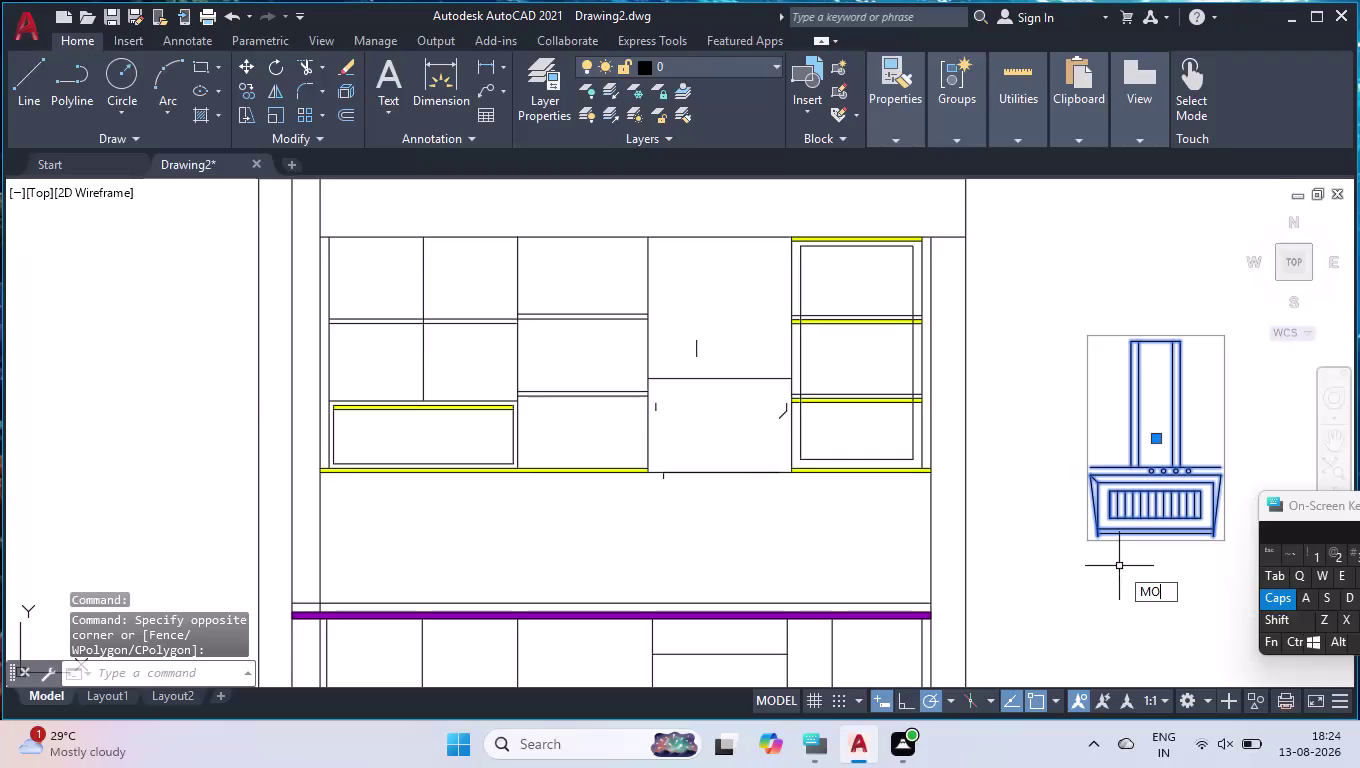
Move the chimney hood from its bottom corner onto the upper cabinet corner.
key(e)
key(Return)
scroll(up, 3)
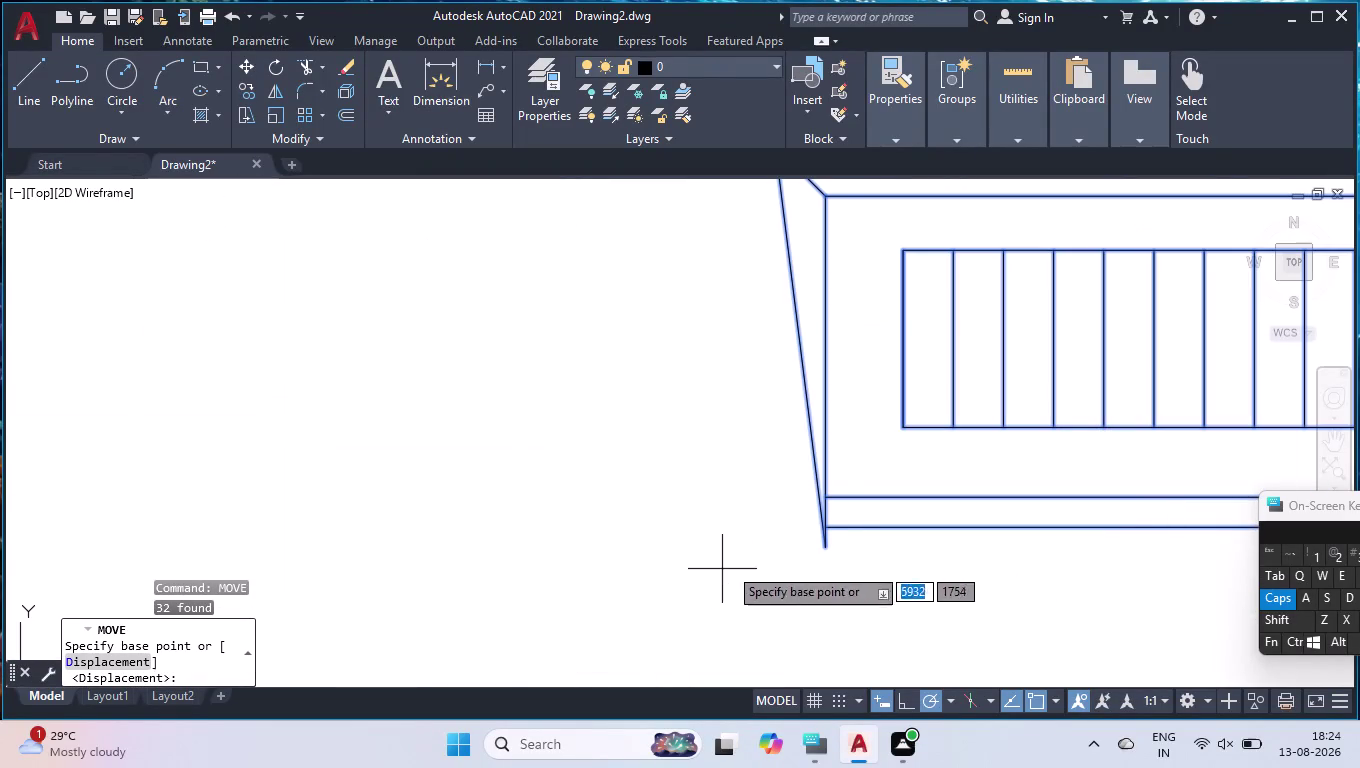
scroll(down, 3)
scroll(up, 3)
click(830, 518)
scroll(down, 3)
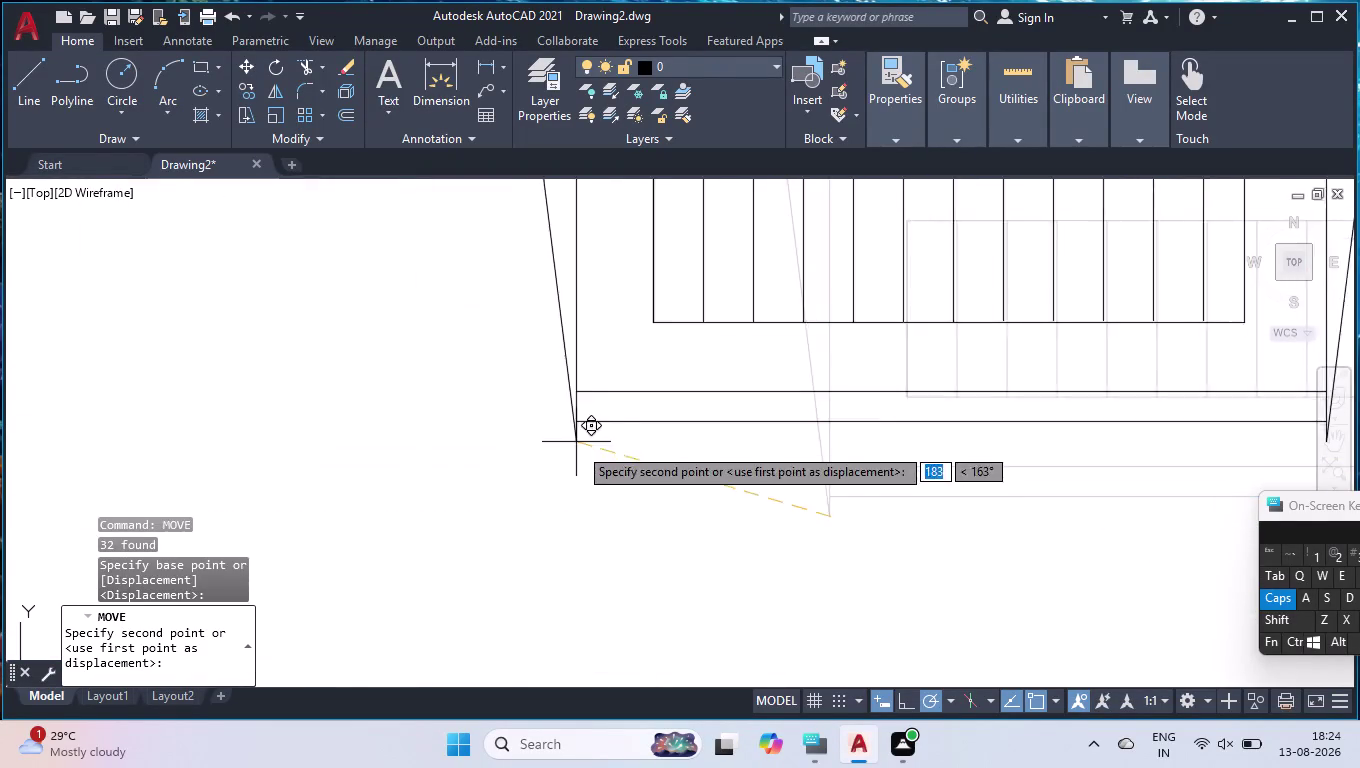
scroll(down, 3)
scroll(up, 3)
scroll(up, 3)
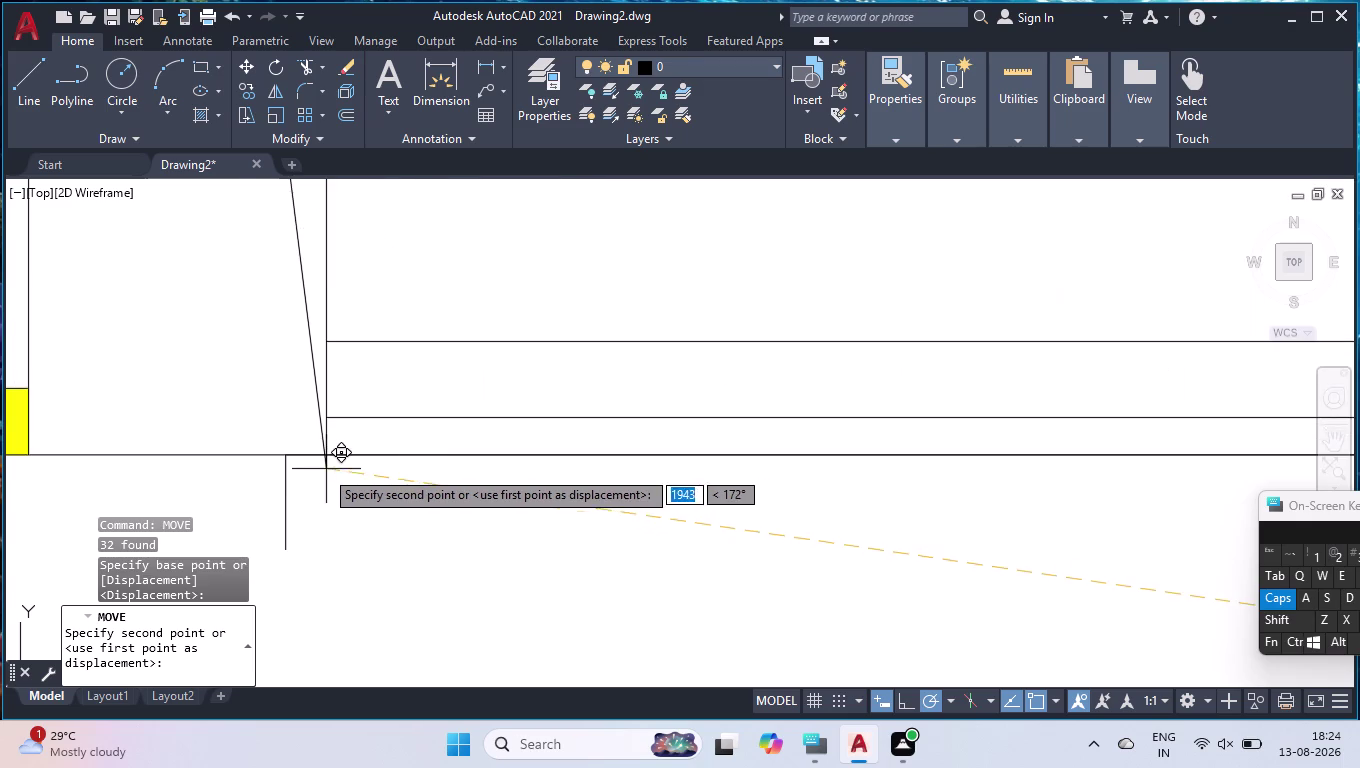
click(281, 452)
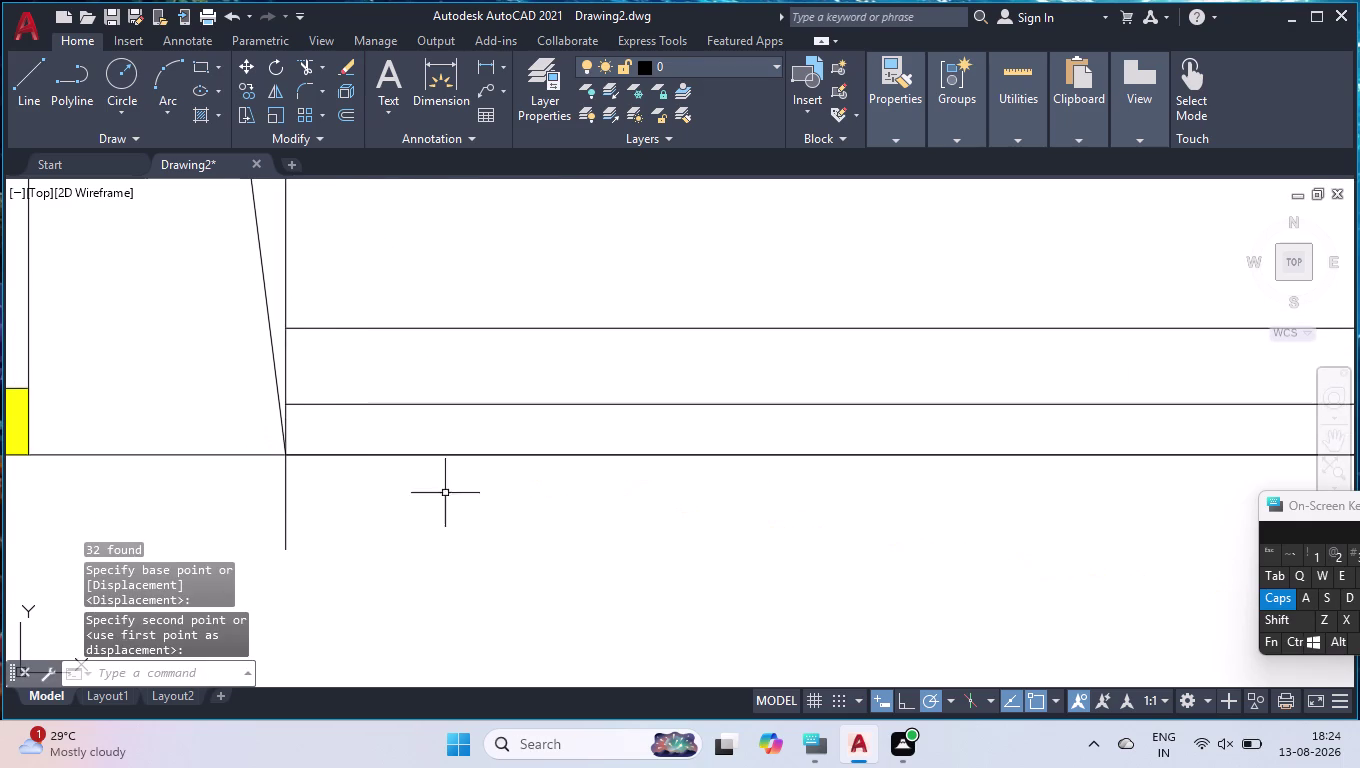
Trim the lines overlapping the hood using a fence with TR.
key(t)
key(r)
key(Return)
click(356, 532)
click(202, 490)
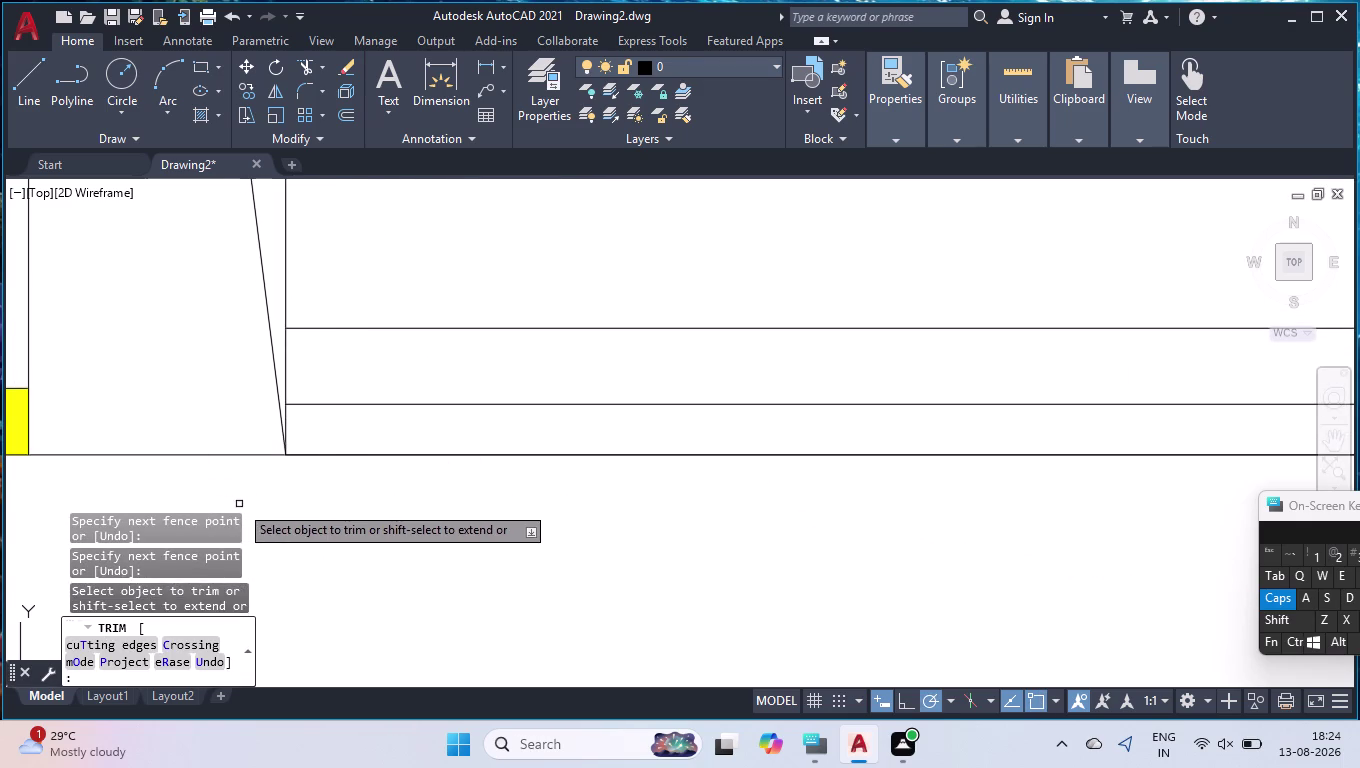
key(Return)
scroll(down, 3)
scroll(down, 3)
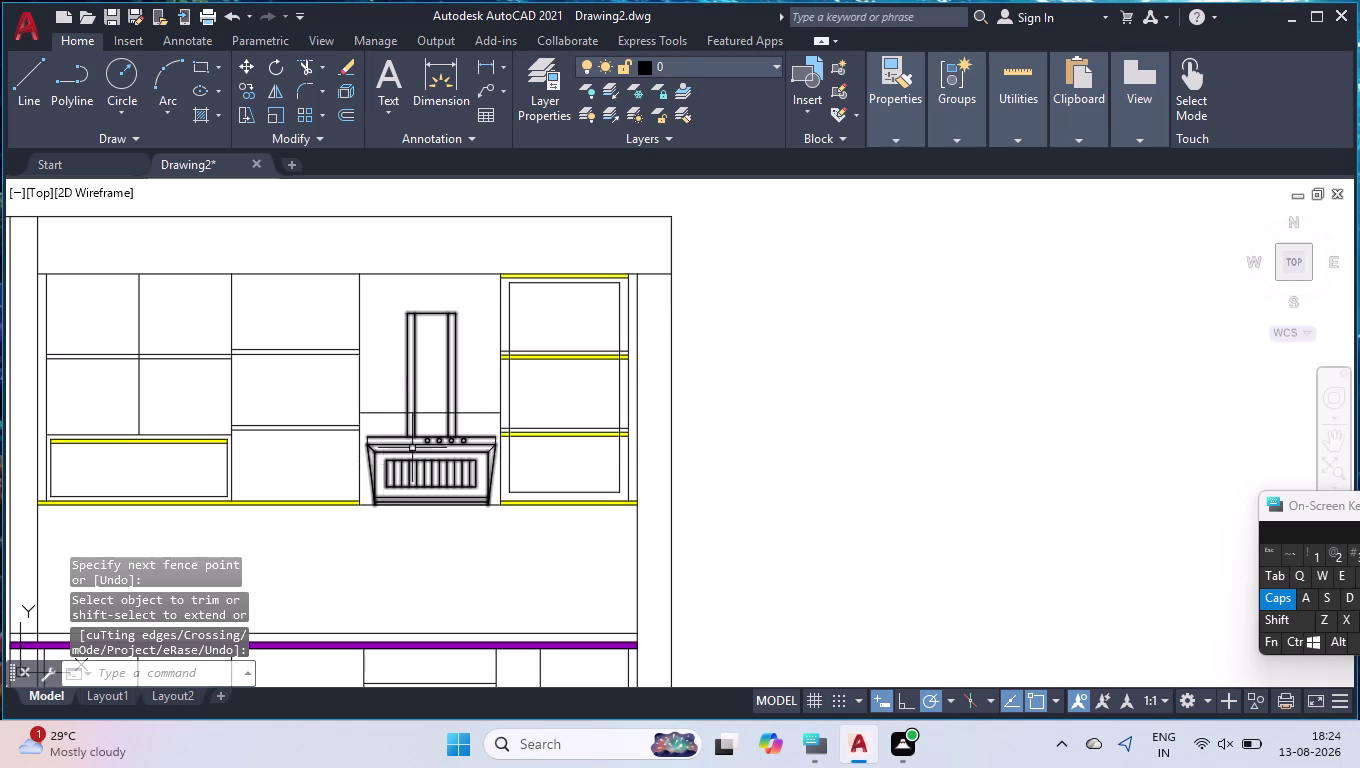
scroll(down, 3)
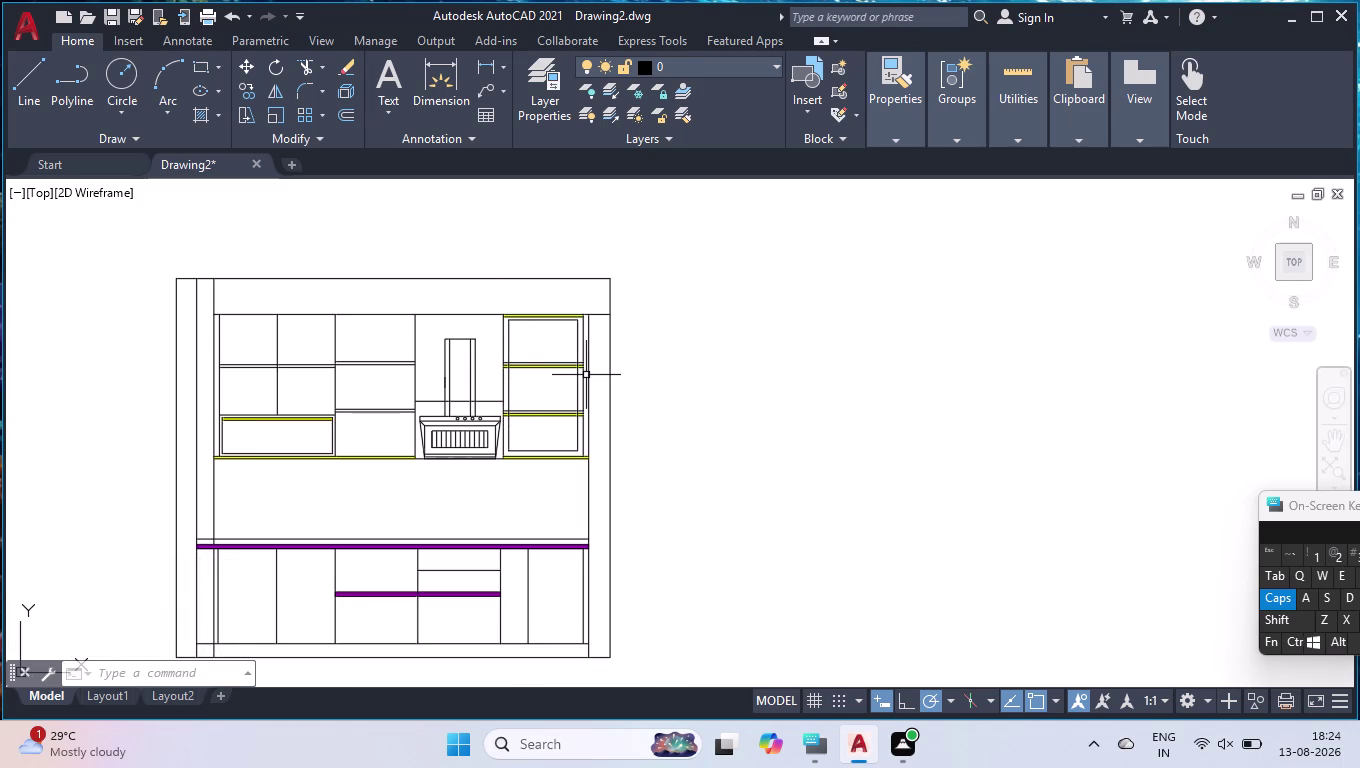
scroll(down, 3)
scroll(up, 3)
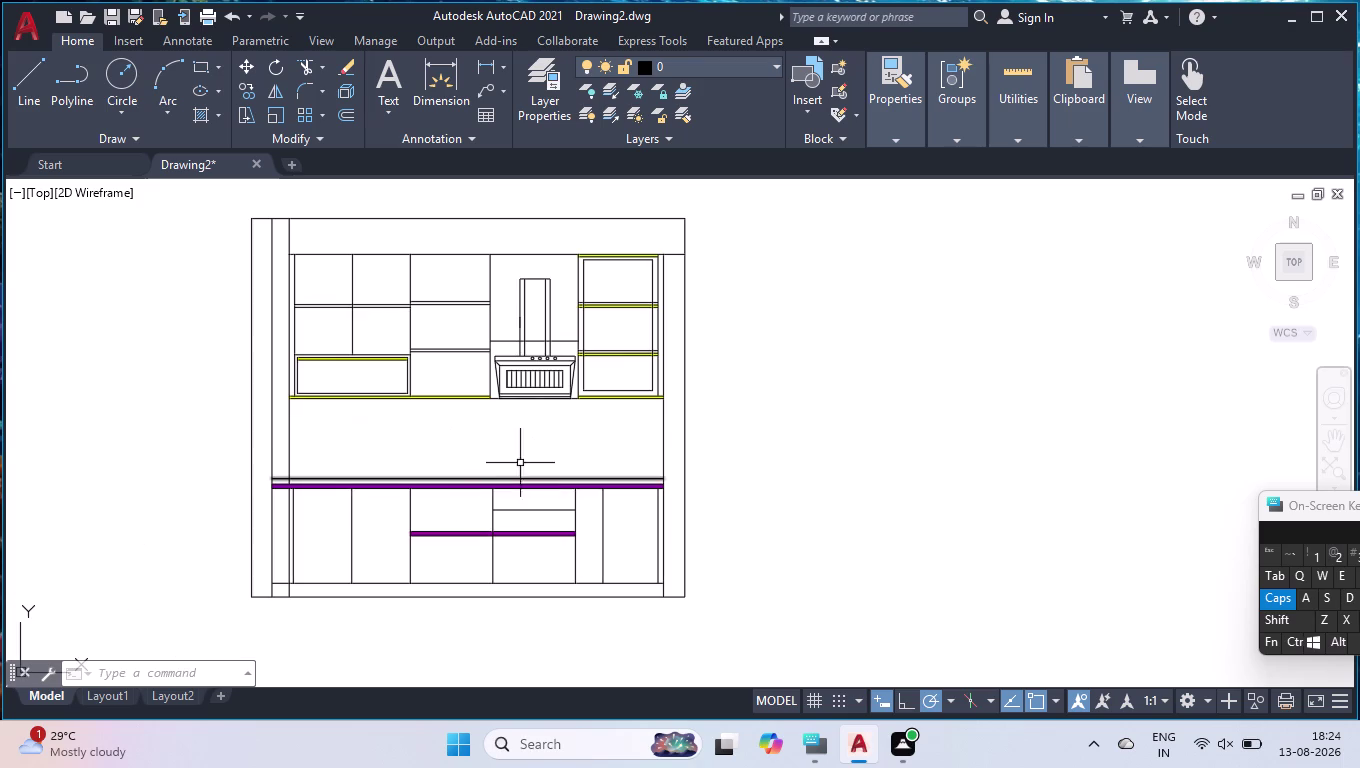
scroll(up, 3)
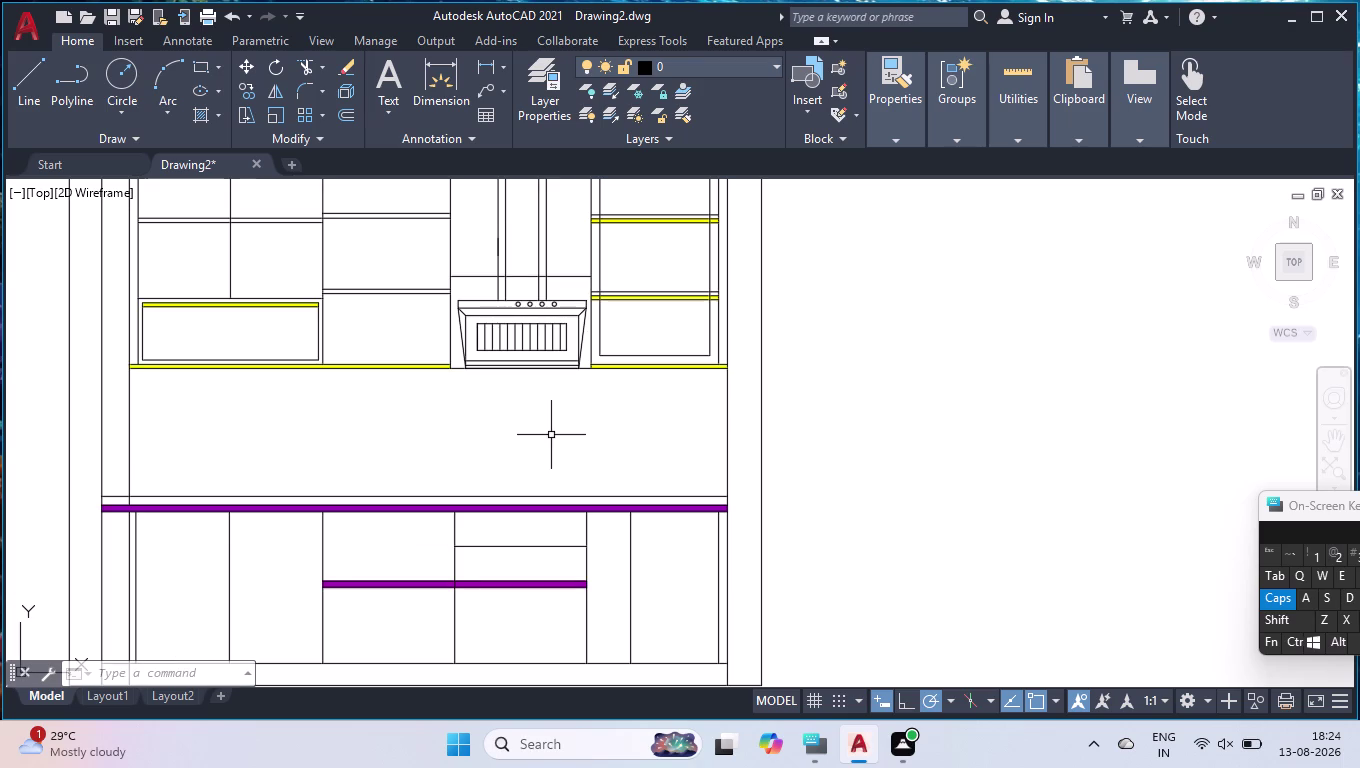
click(201, 114)
Hatch both countertop areas with a black concrete pattern.
click(459, 119)
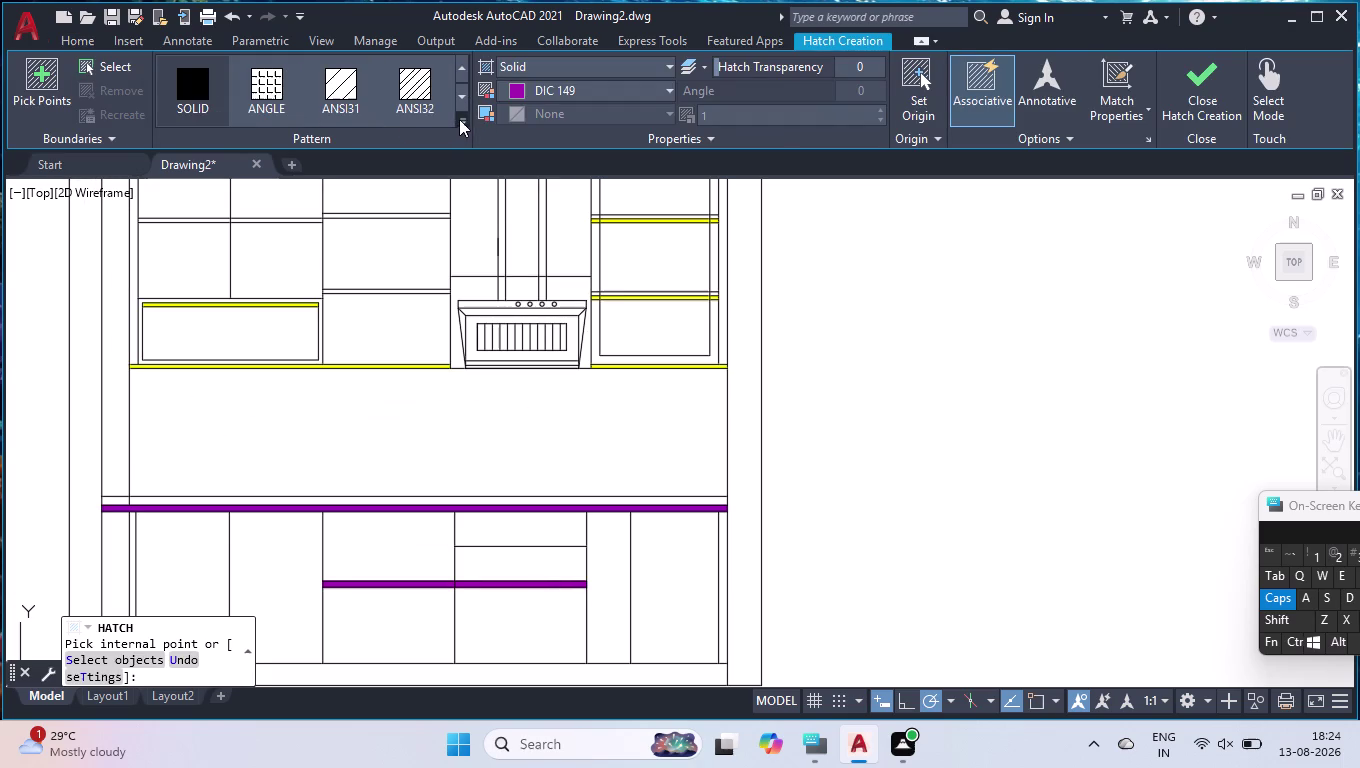
click(251, 292)
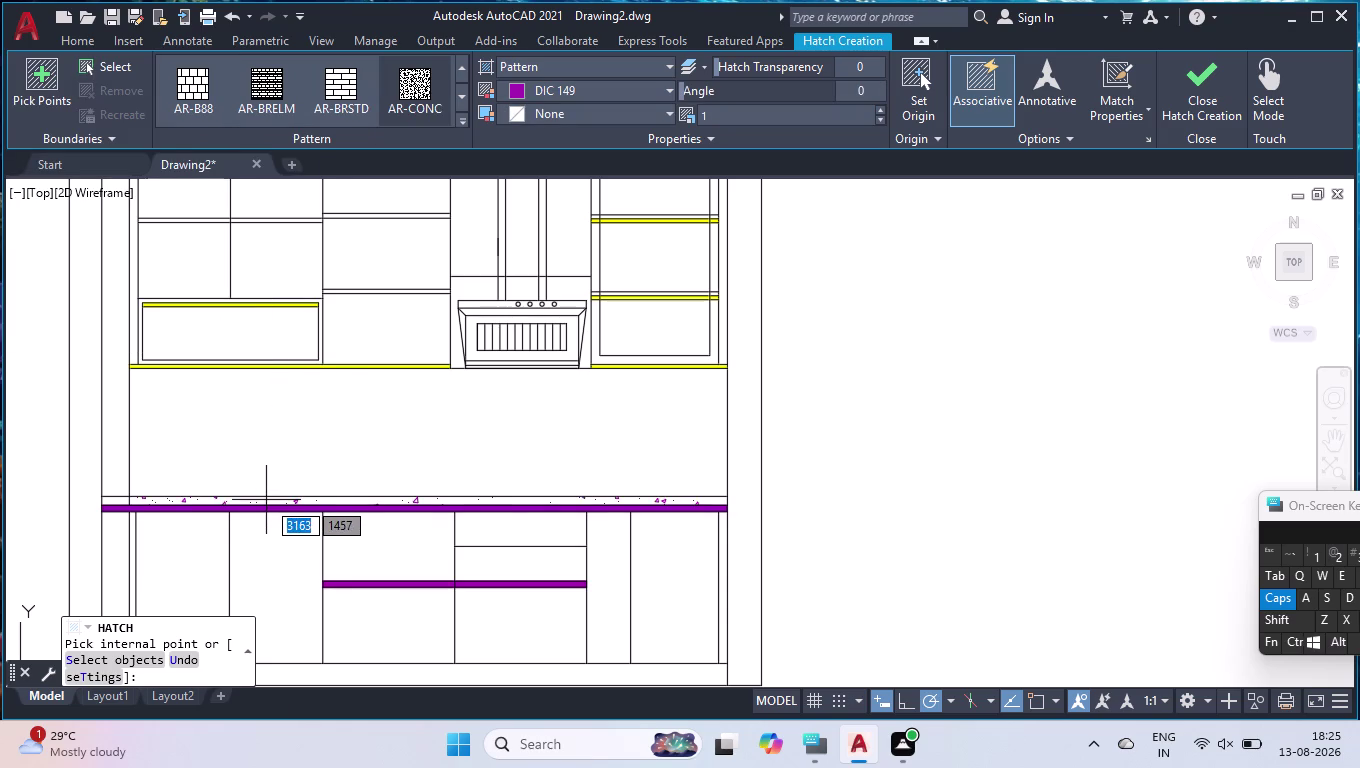
click(266, 500)
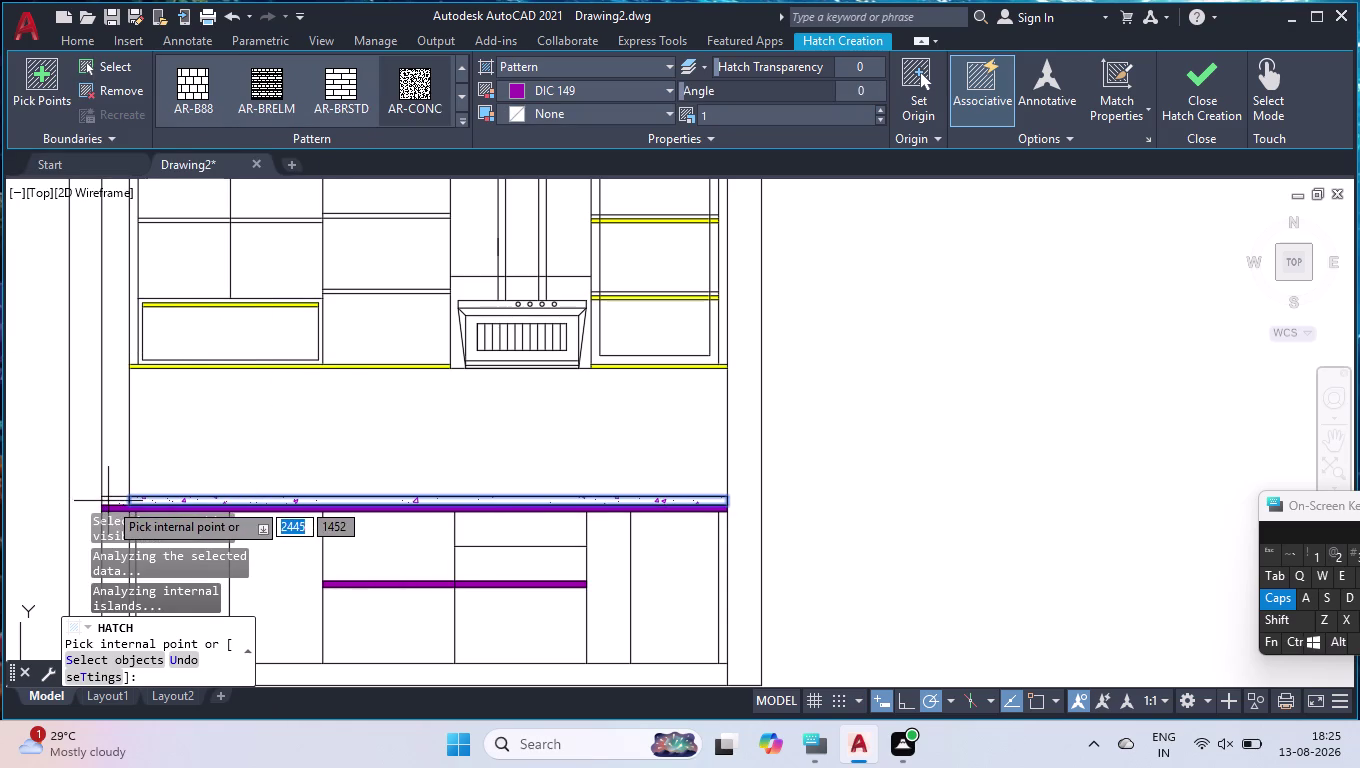
click(112, 501)
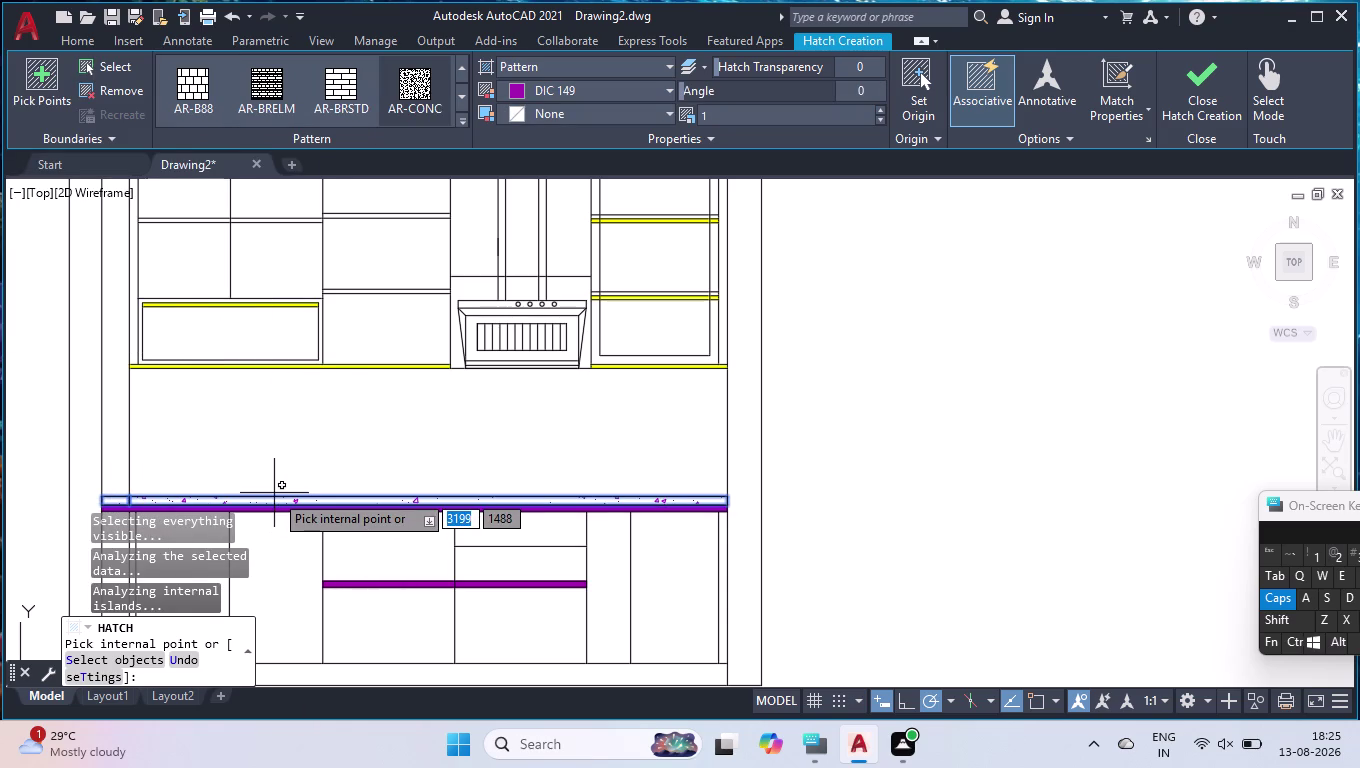
click(581, 86)
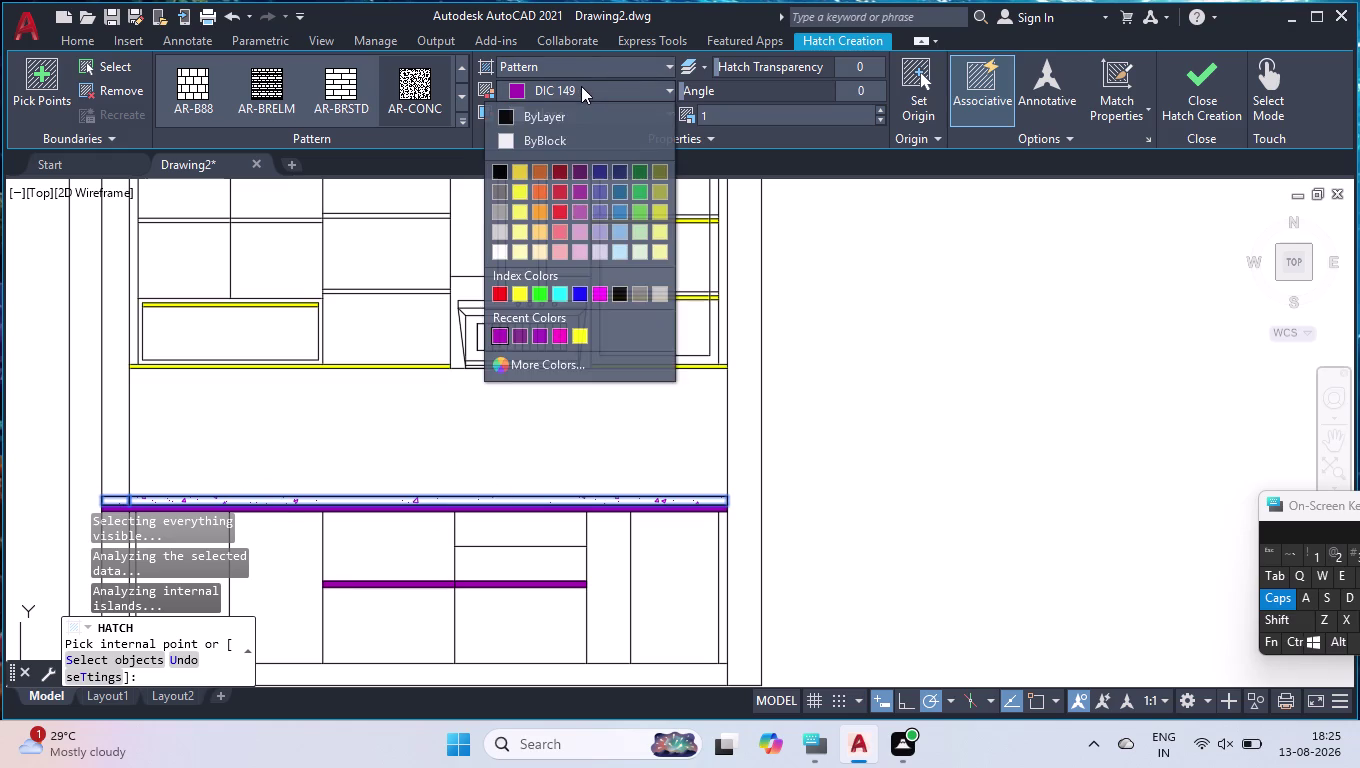
click(503, 167)
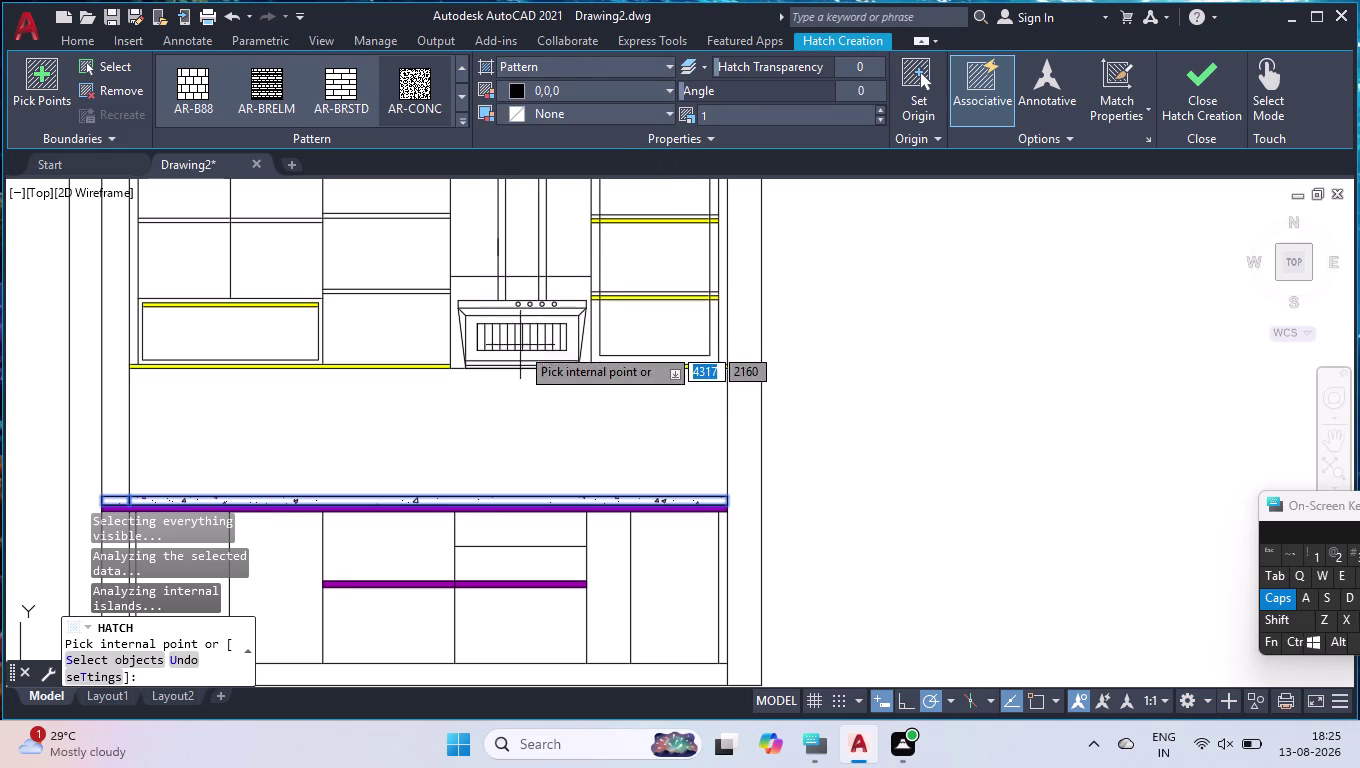
key(Return)
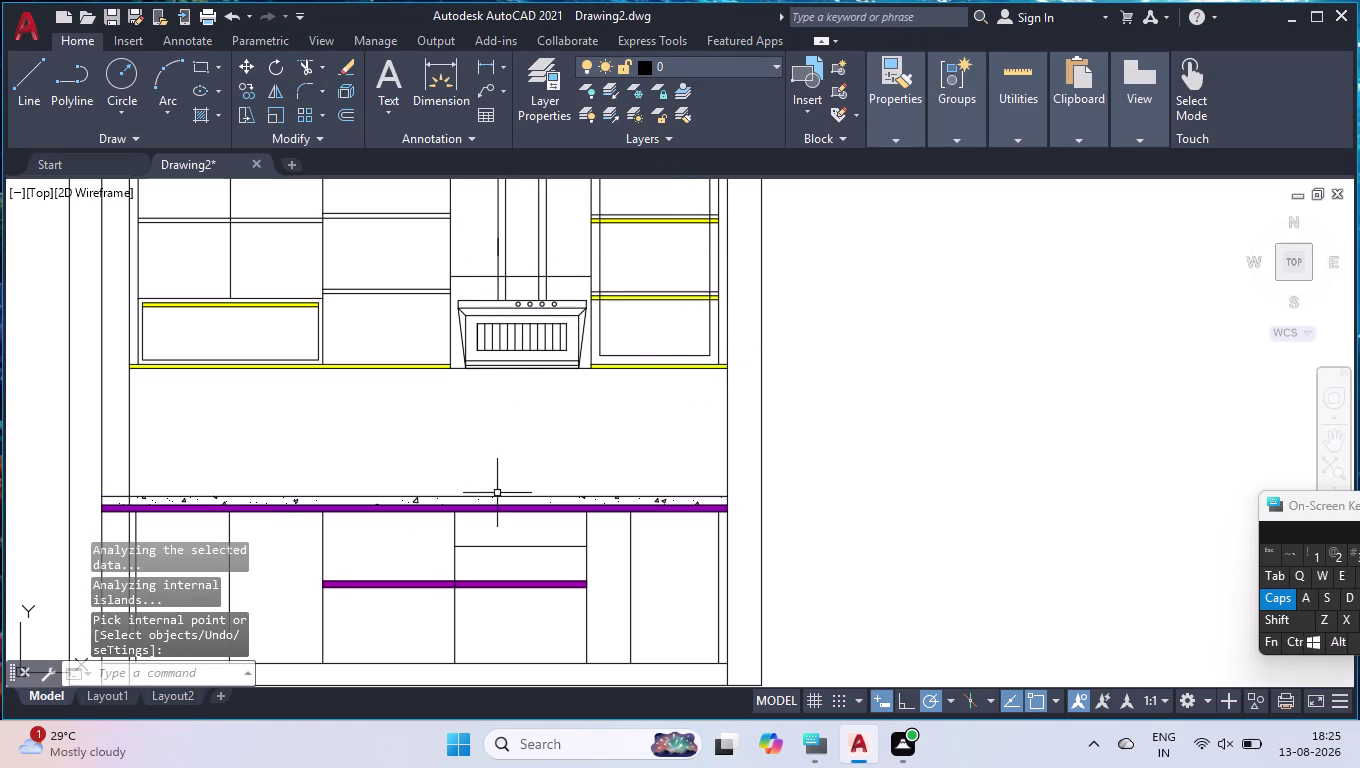
Select the countertop hatch and set its scale to 0.8 in Properties.
click(474, 500)
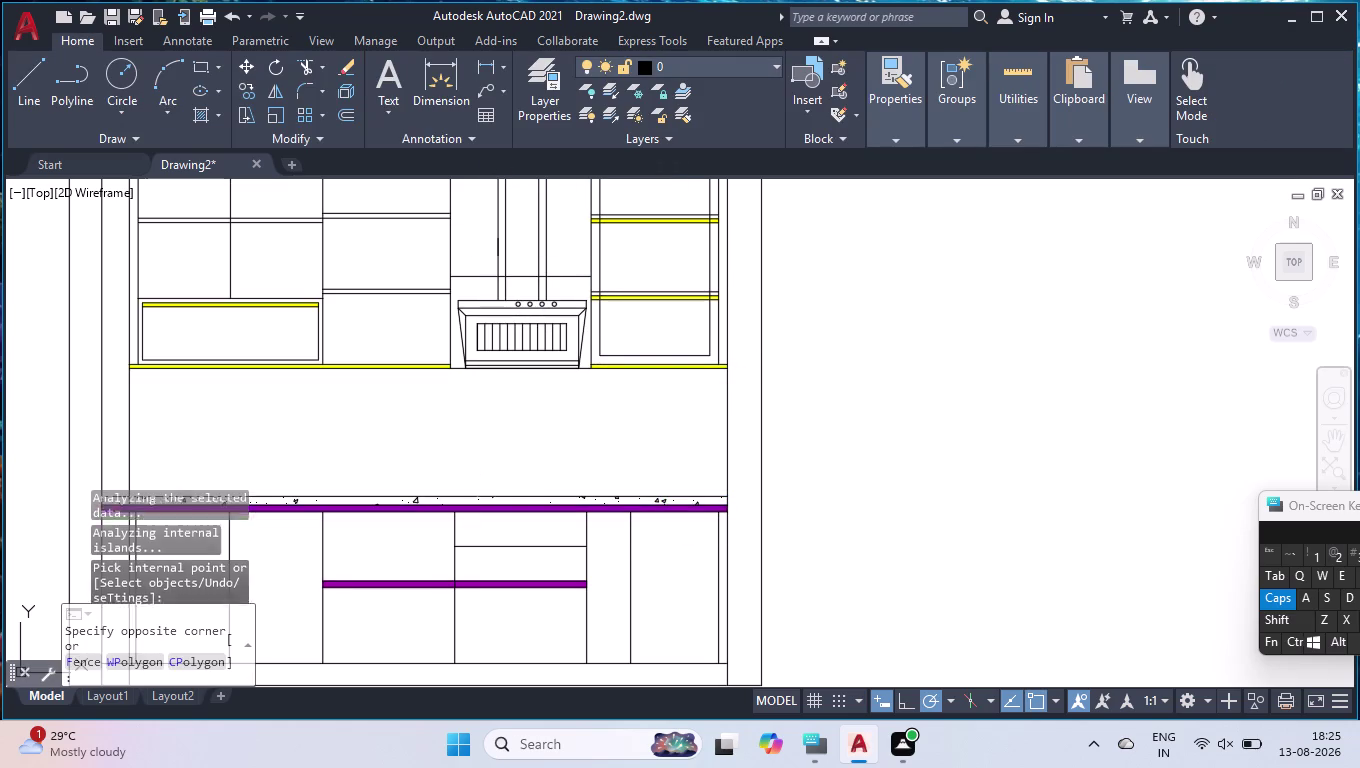
click(394, 501)
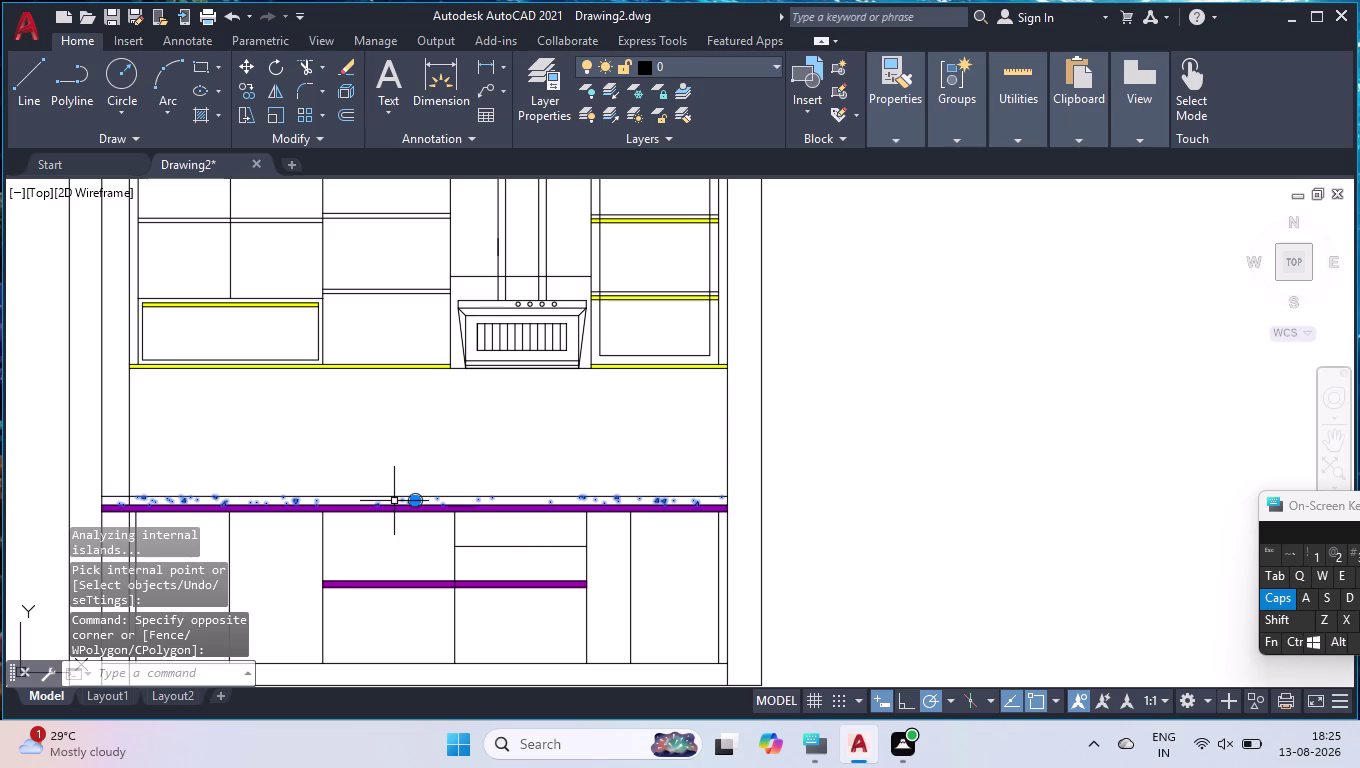
key(ctrl+1)
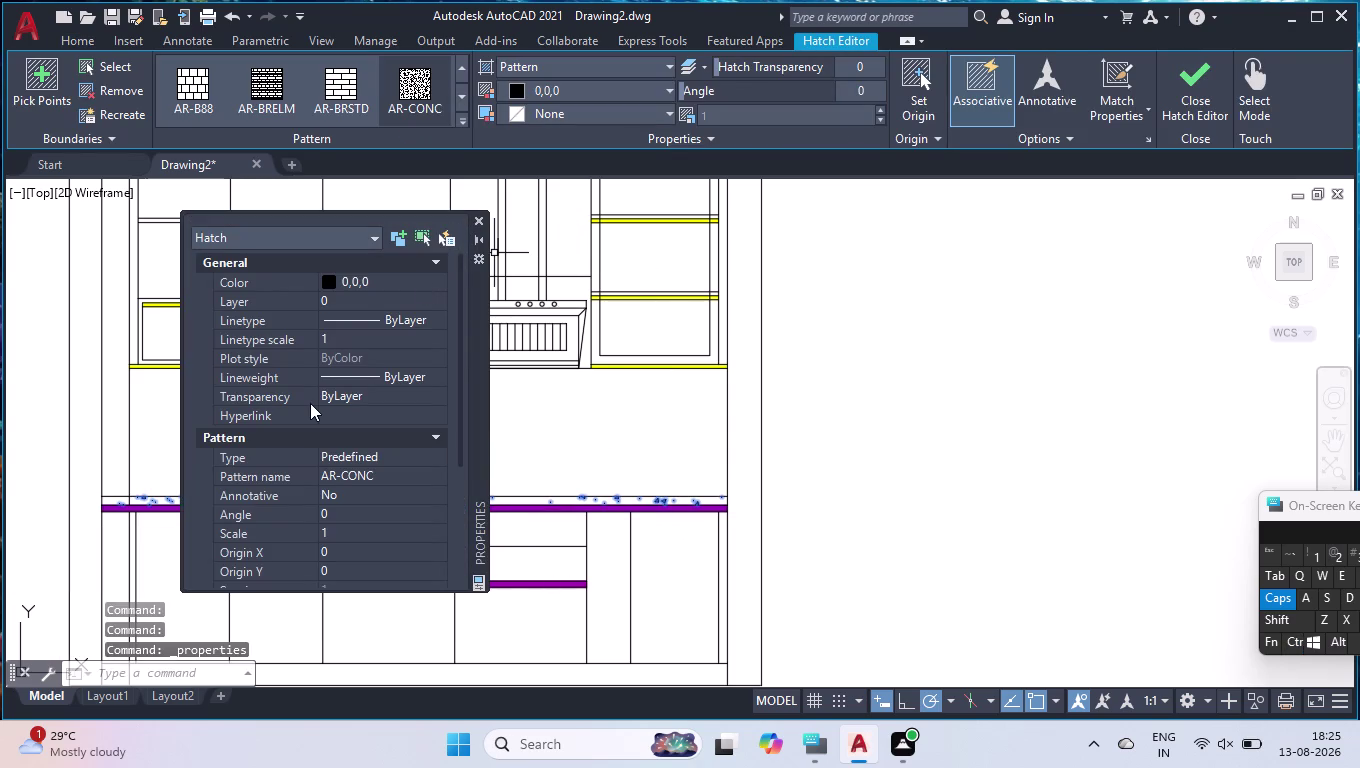
scroll(down, 3)
click(349, 335)
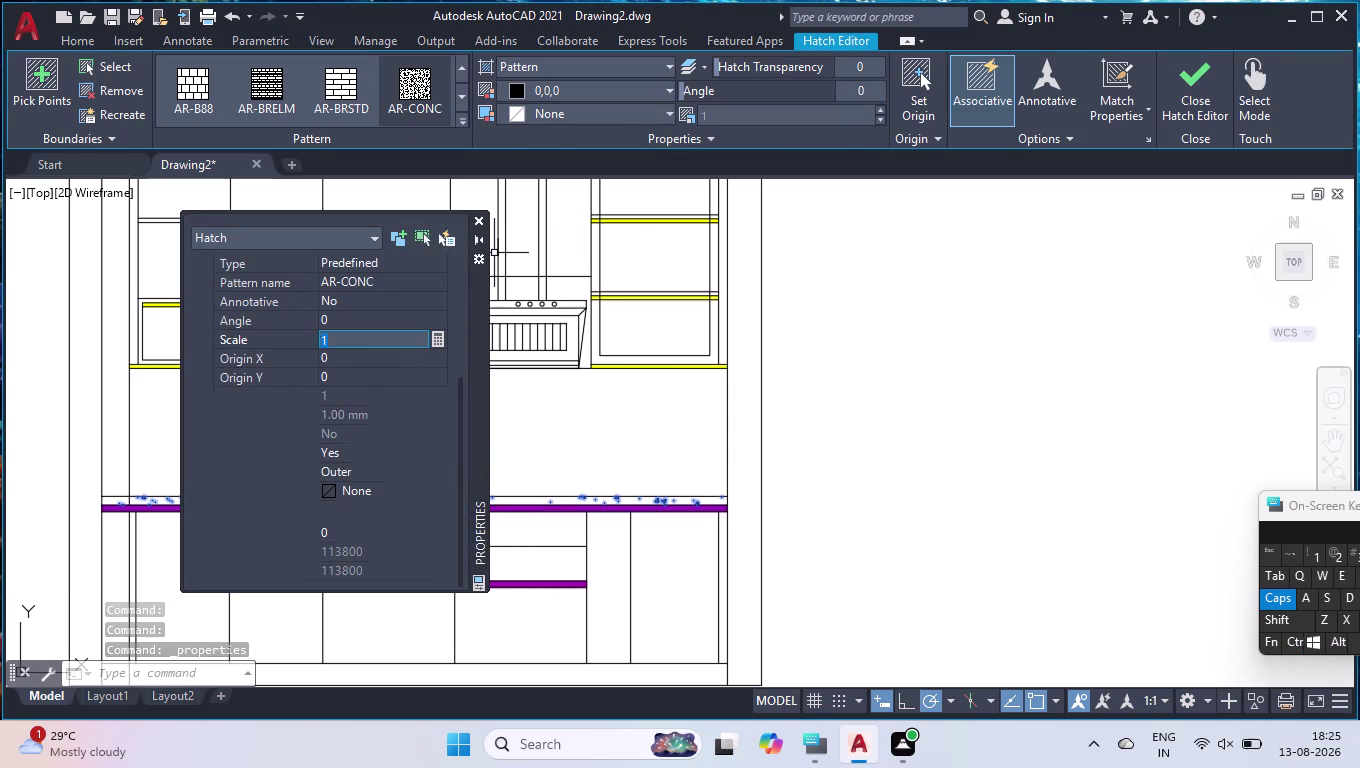
key(2)
key(BackSpace)
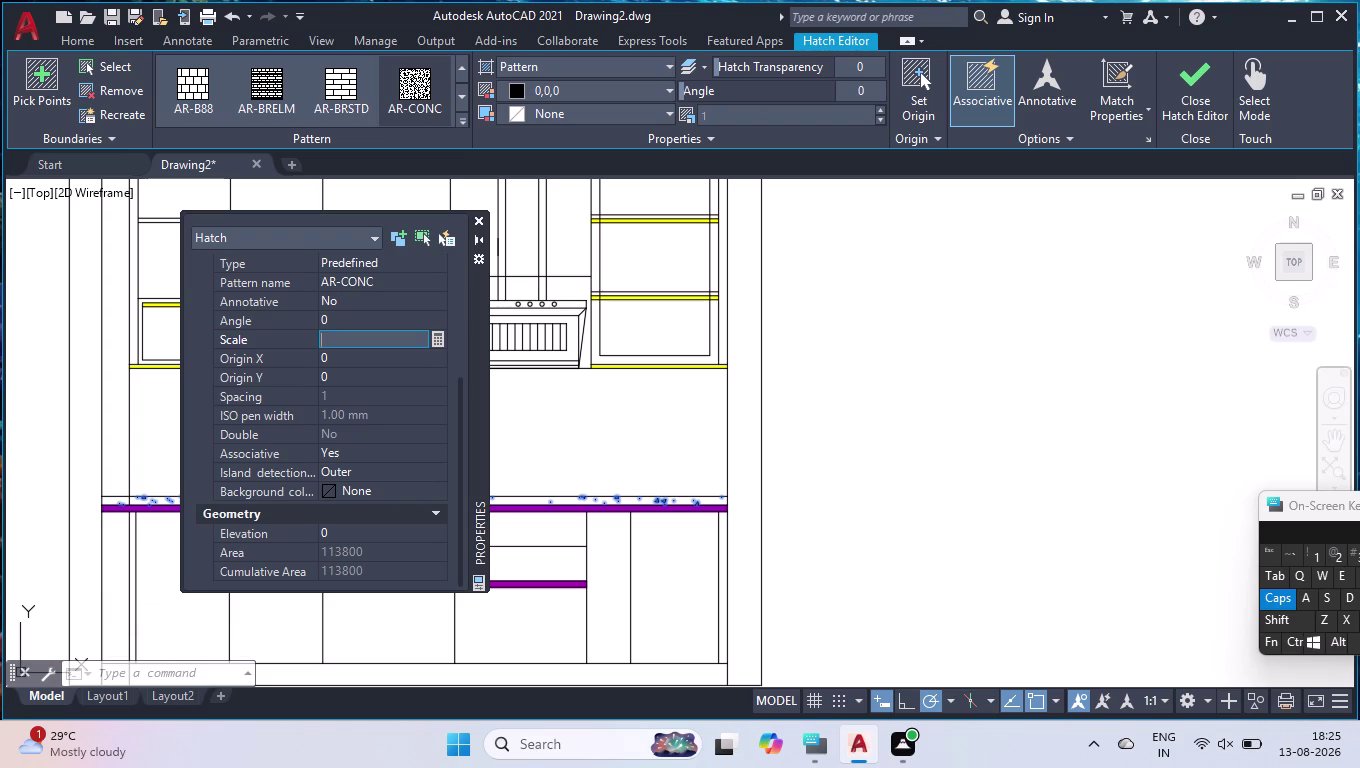
key(0)
key(period)
key(8)
key(Return)
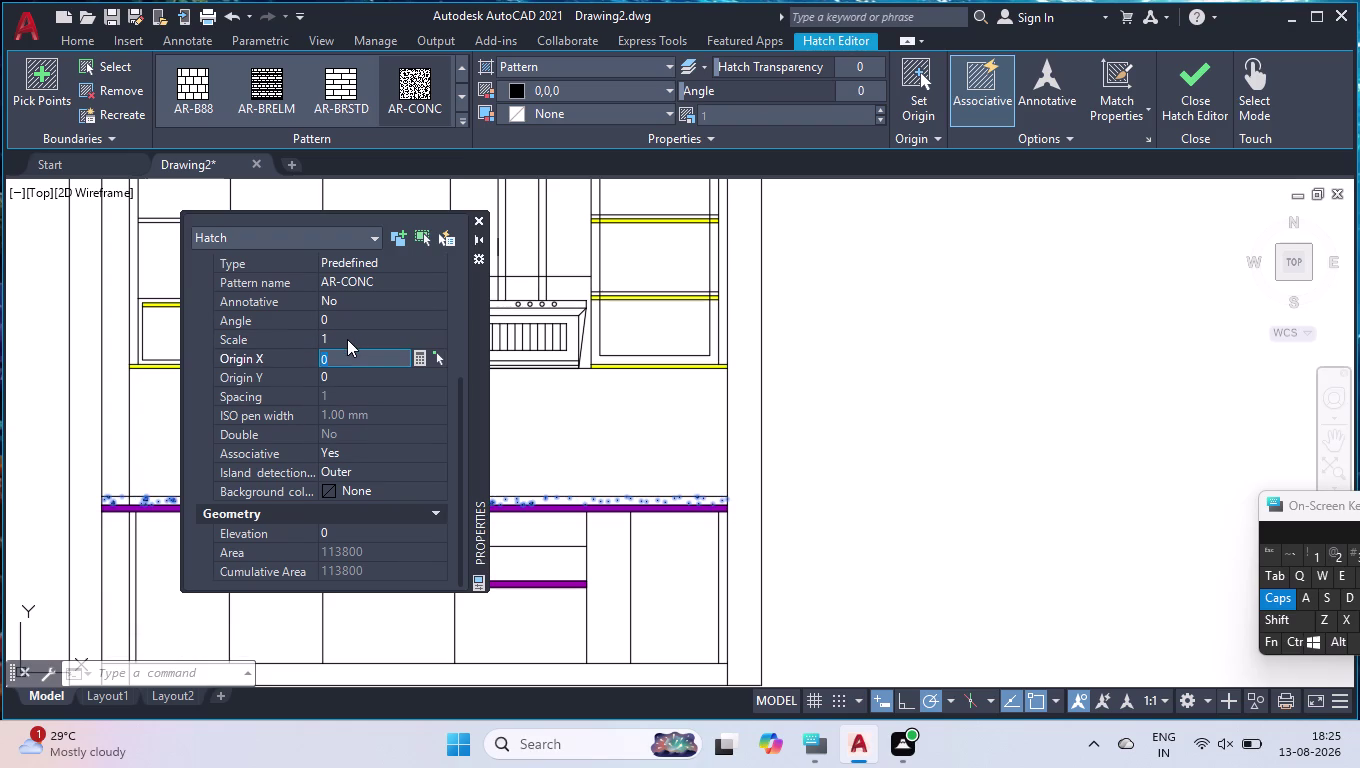
Close the hatch properties, exit the Hatch Editor, and reselect the countertop hatch.
key(Return)
click(478, 214)
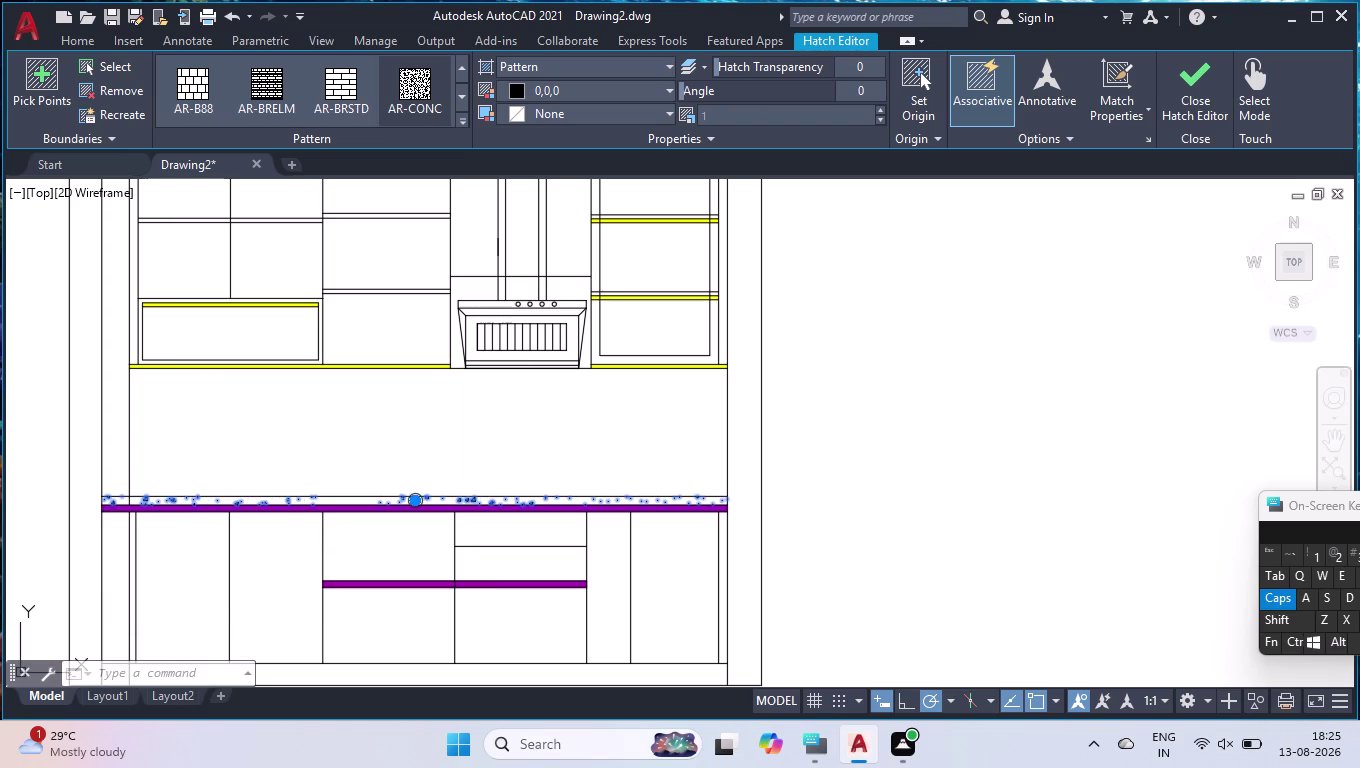
key(Return)
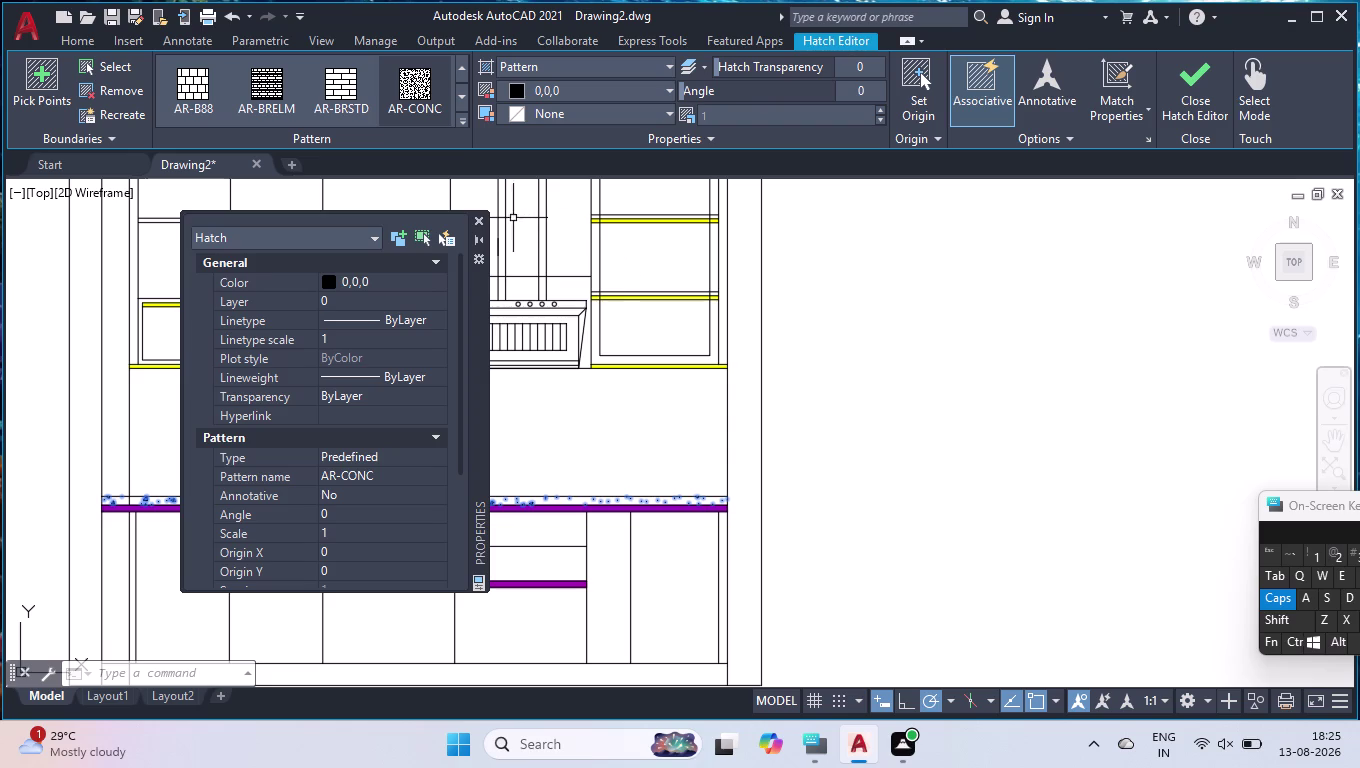
click(481, 224)
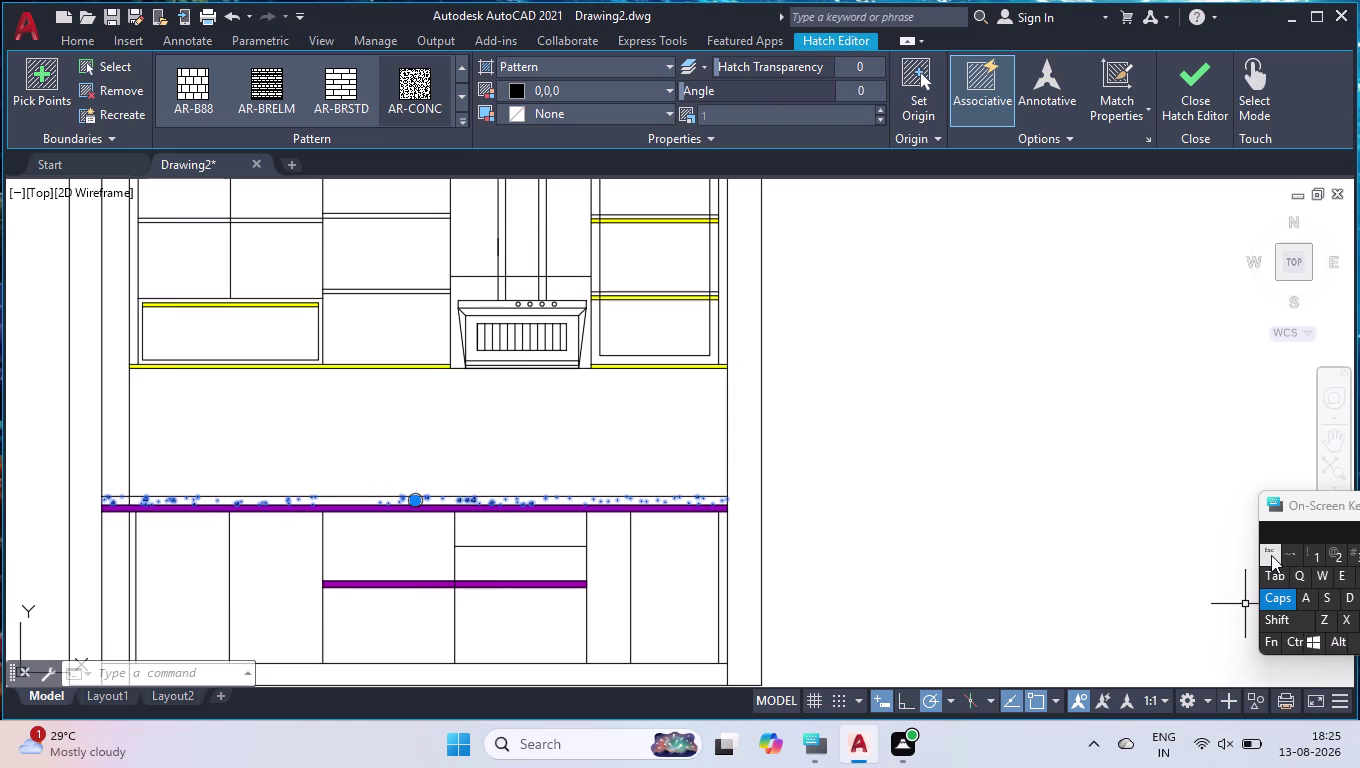
key(Escape)
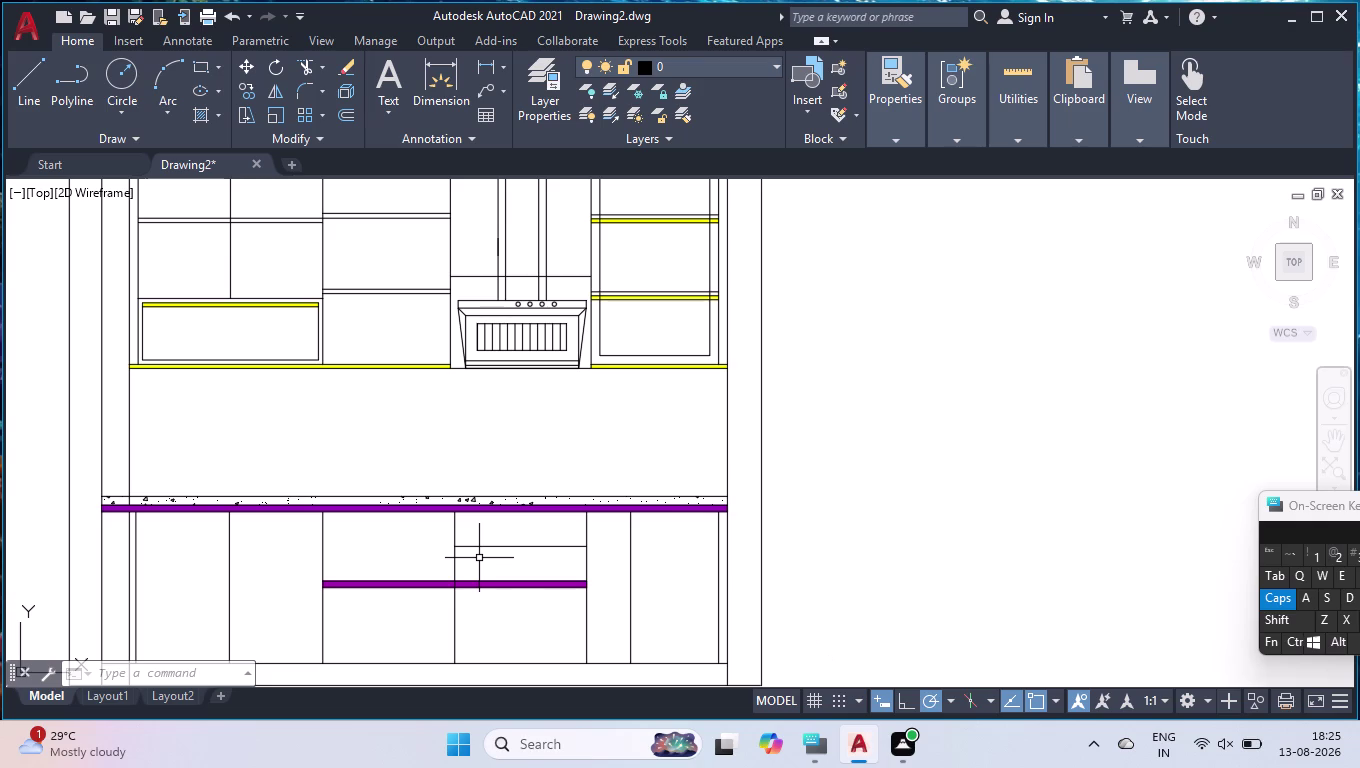
click(238, 501)
Change the hatch colour to index colour 232 via More Colors, then exit the editor.
click(647, 96)
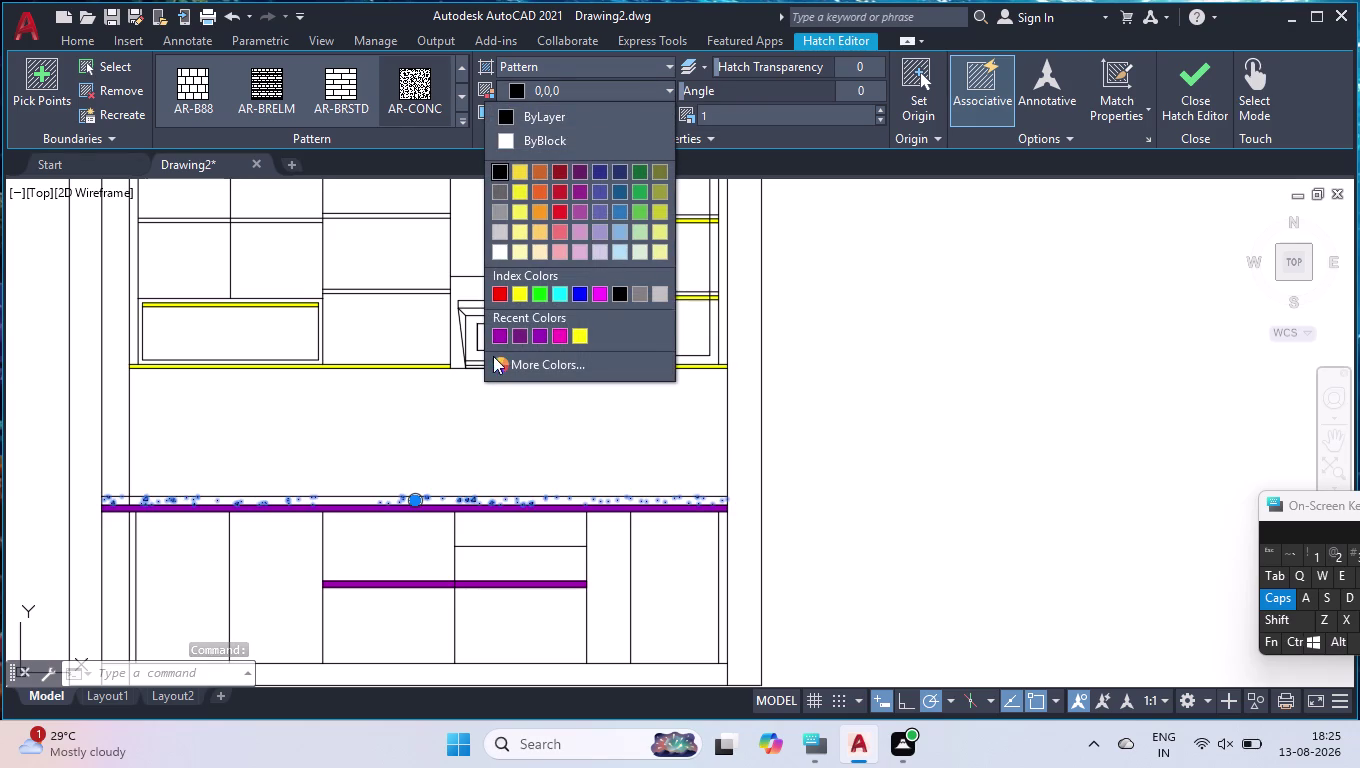
click(497, 366)
click(532, 218)
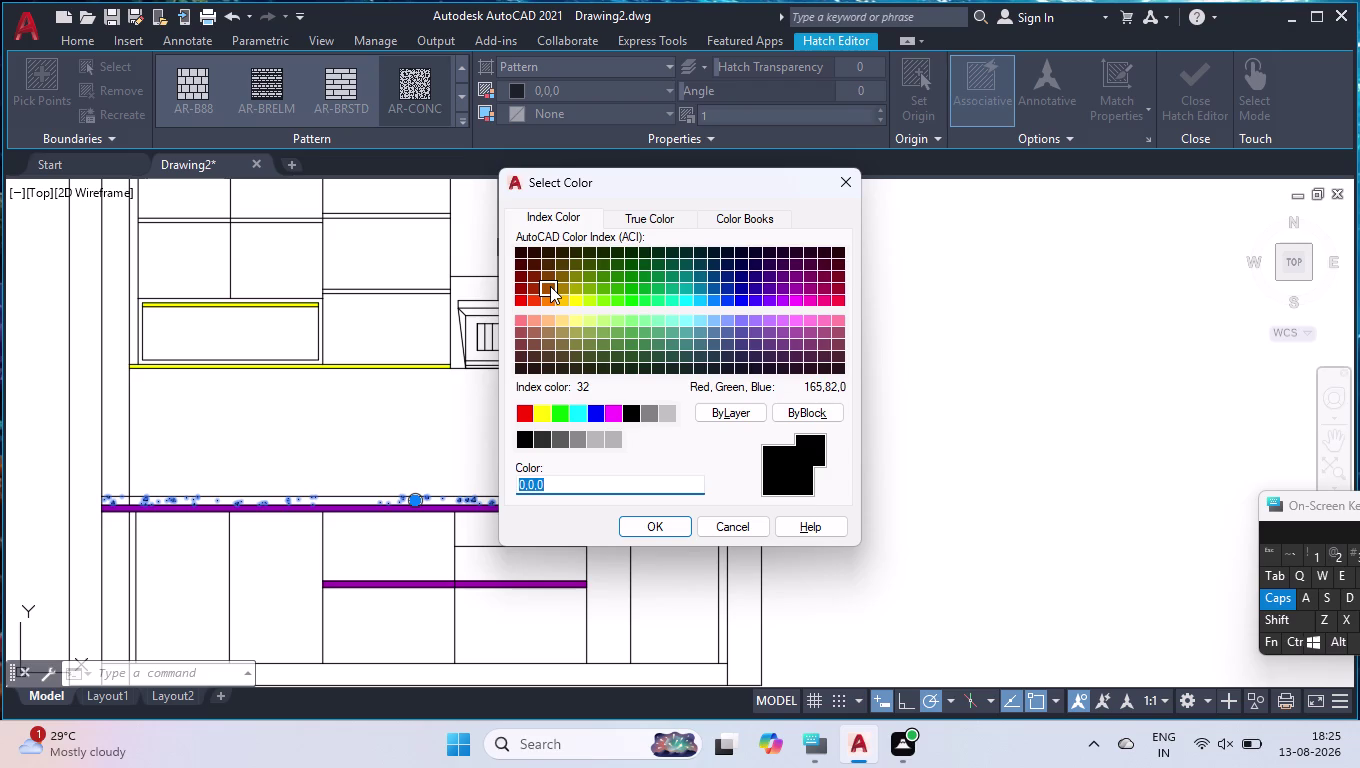
click(826, 289)
click(683, 529)
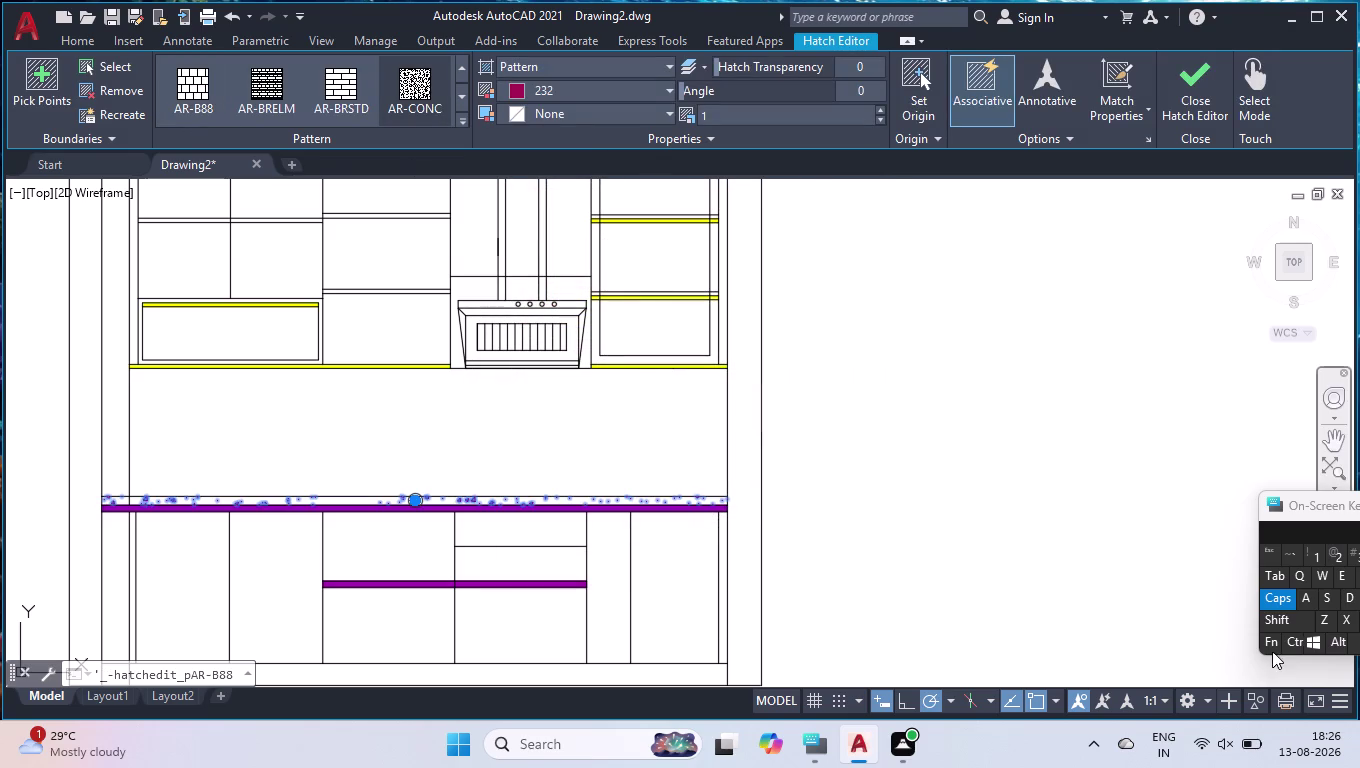
key(Escape)
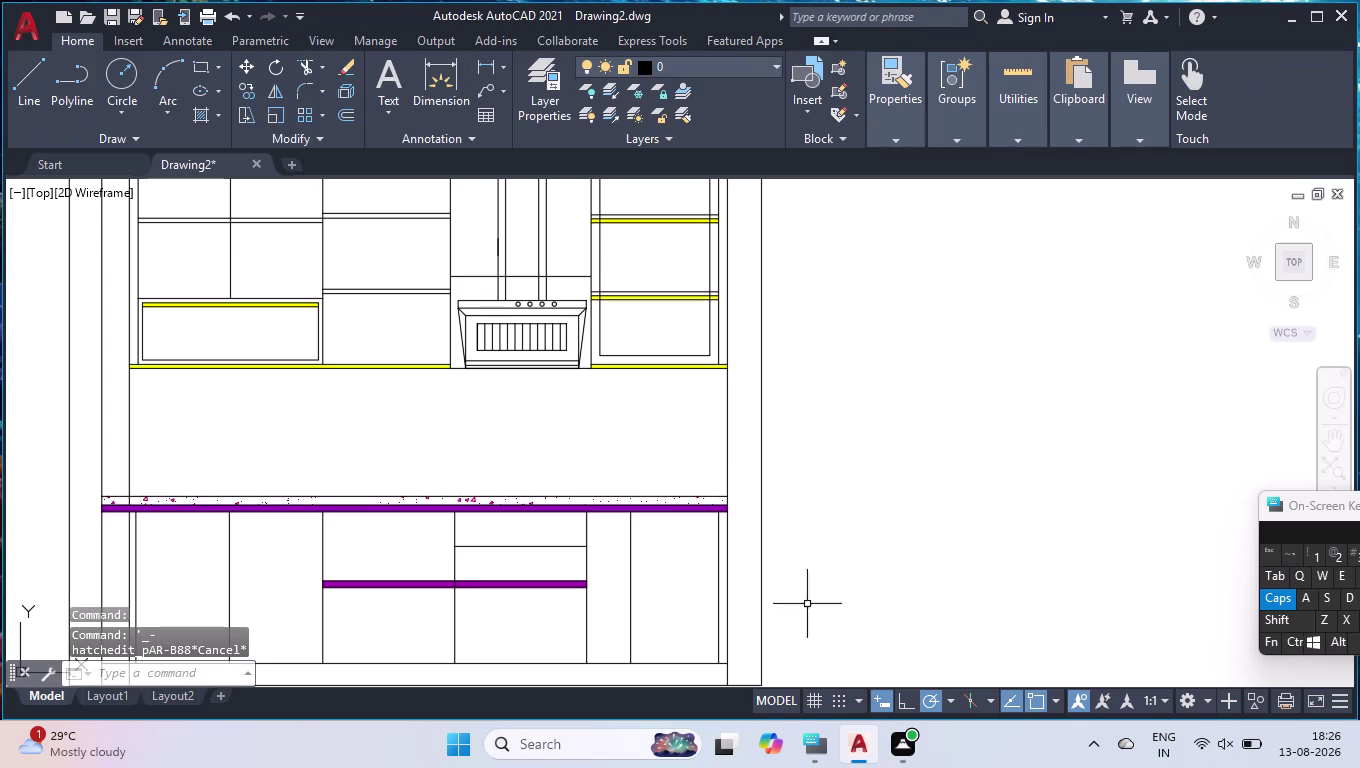
Reselect the countertop hatch and show its properties with Ctrl+1.
click(402, 499)
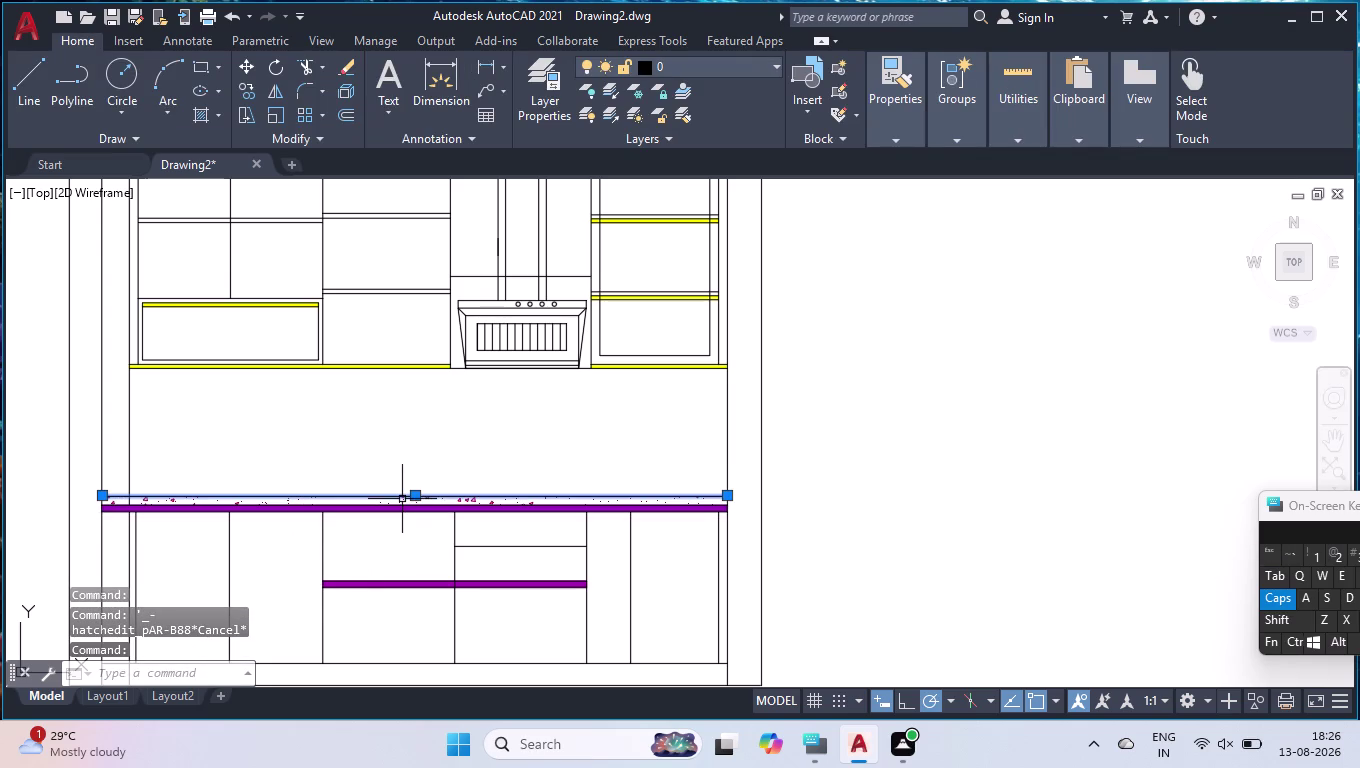
key(Return)
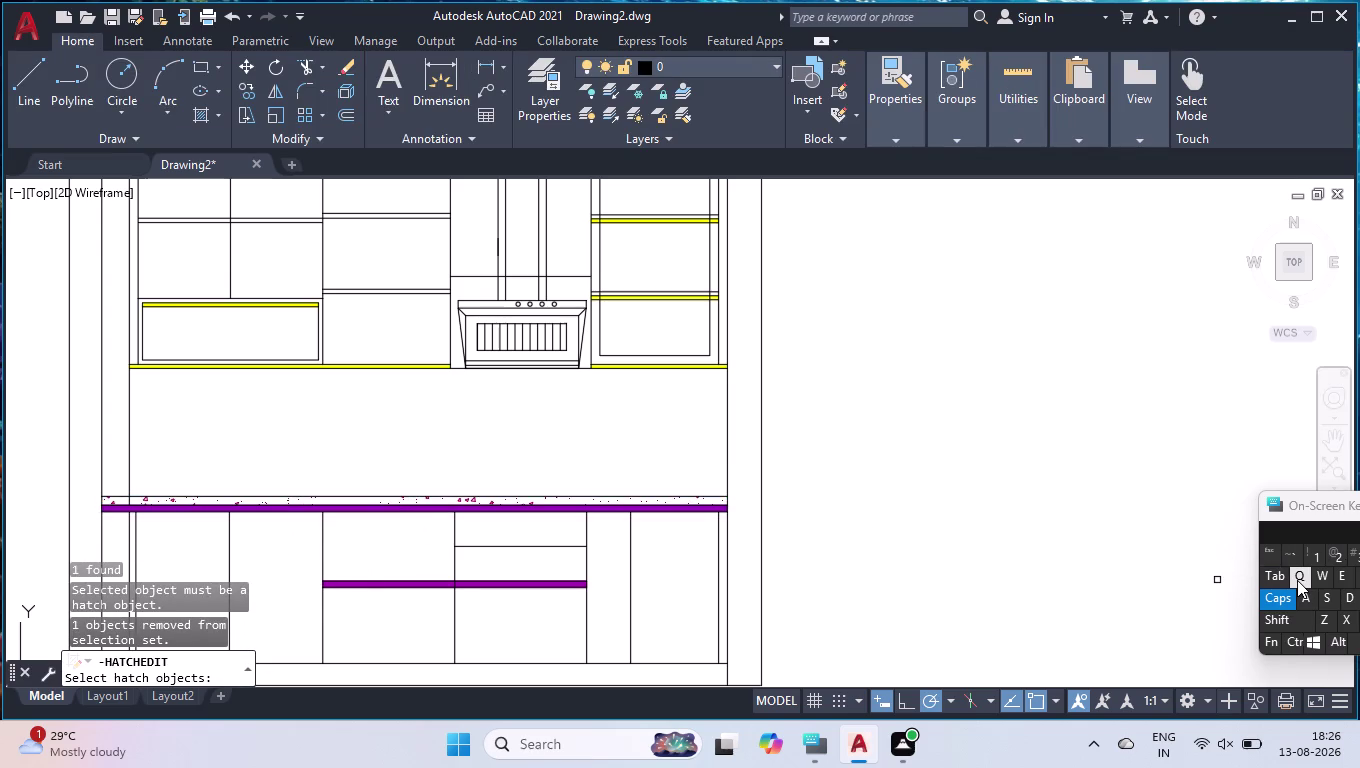
scroll(up, 3)
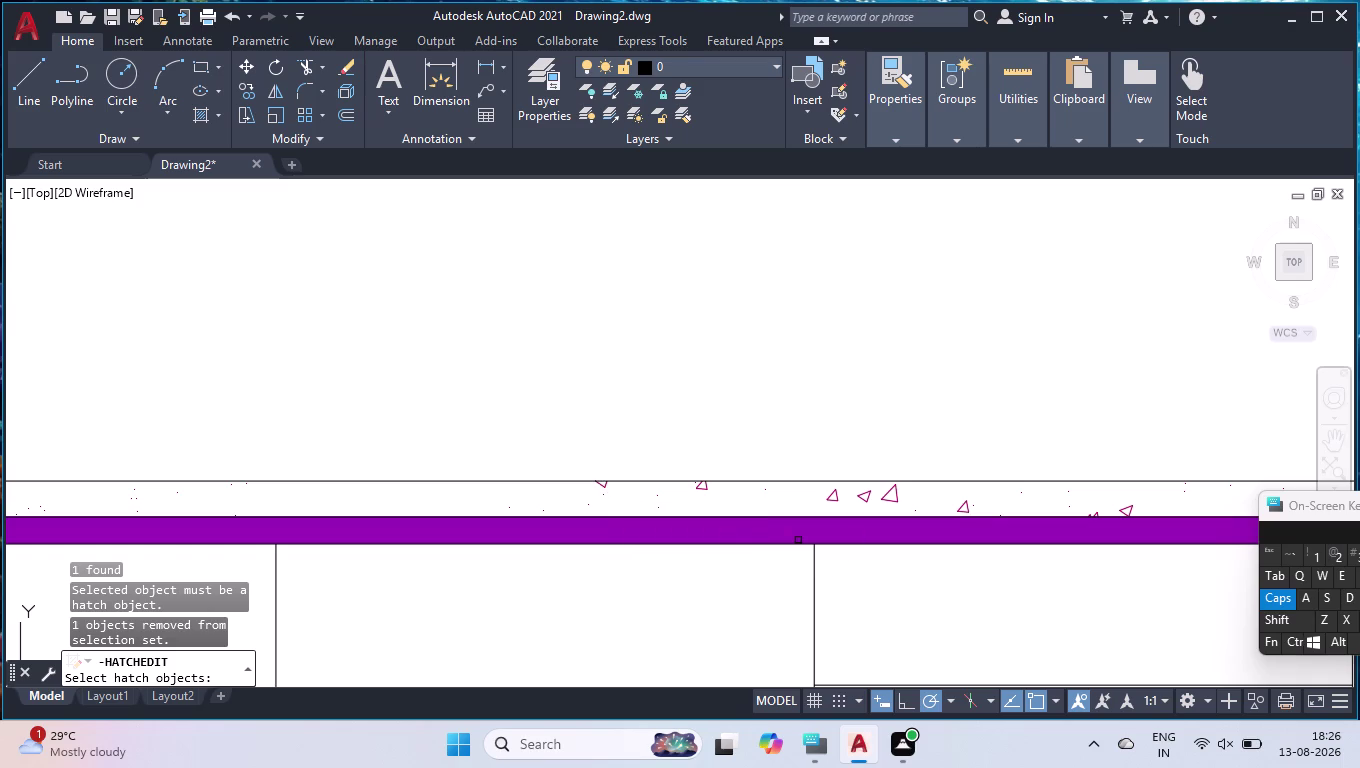
key(Escape)
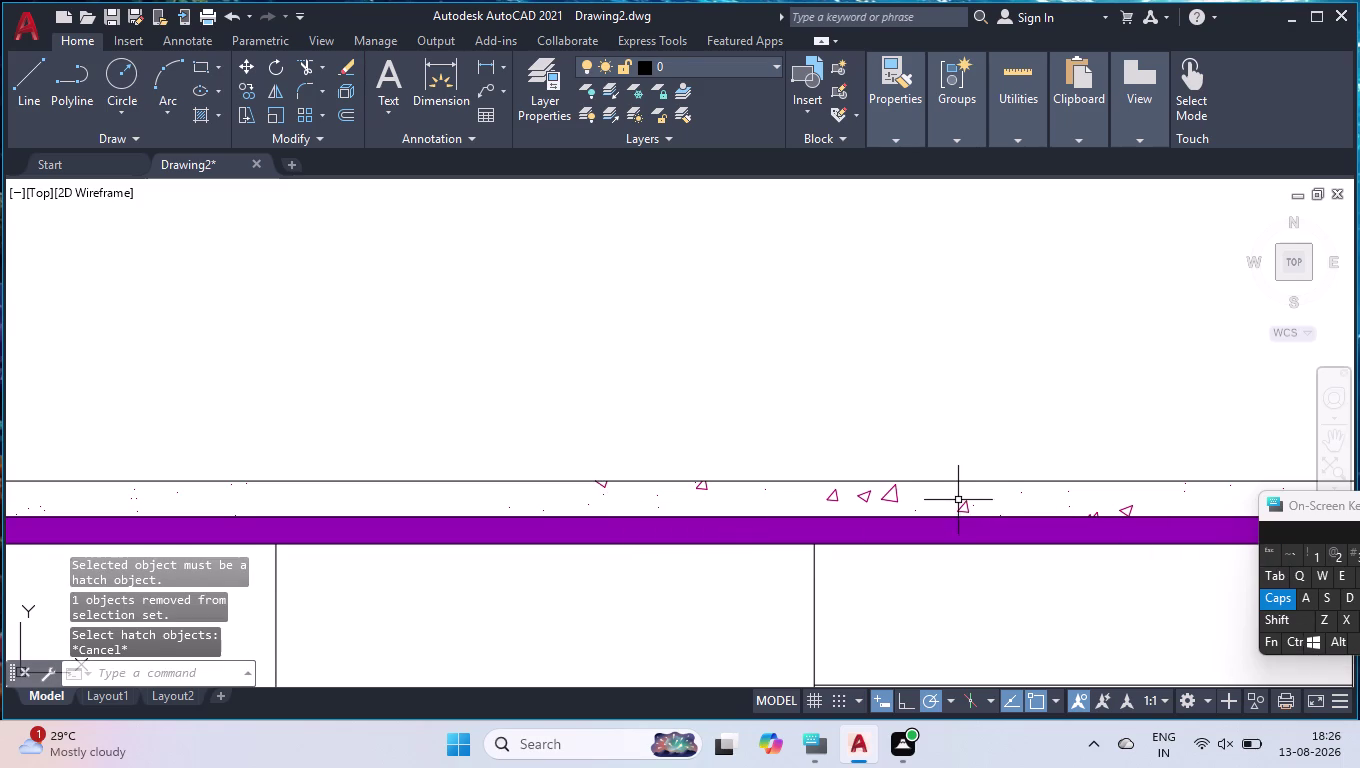
click(967, 511)
scroll(down, 3)
scroll(down, 3)
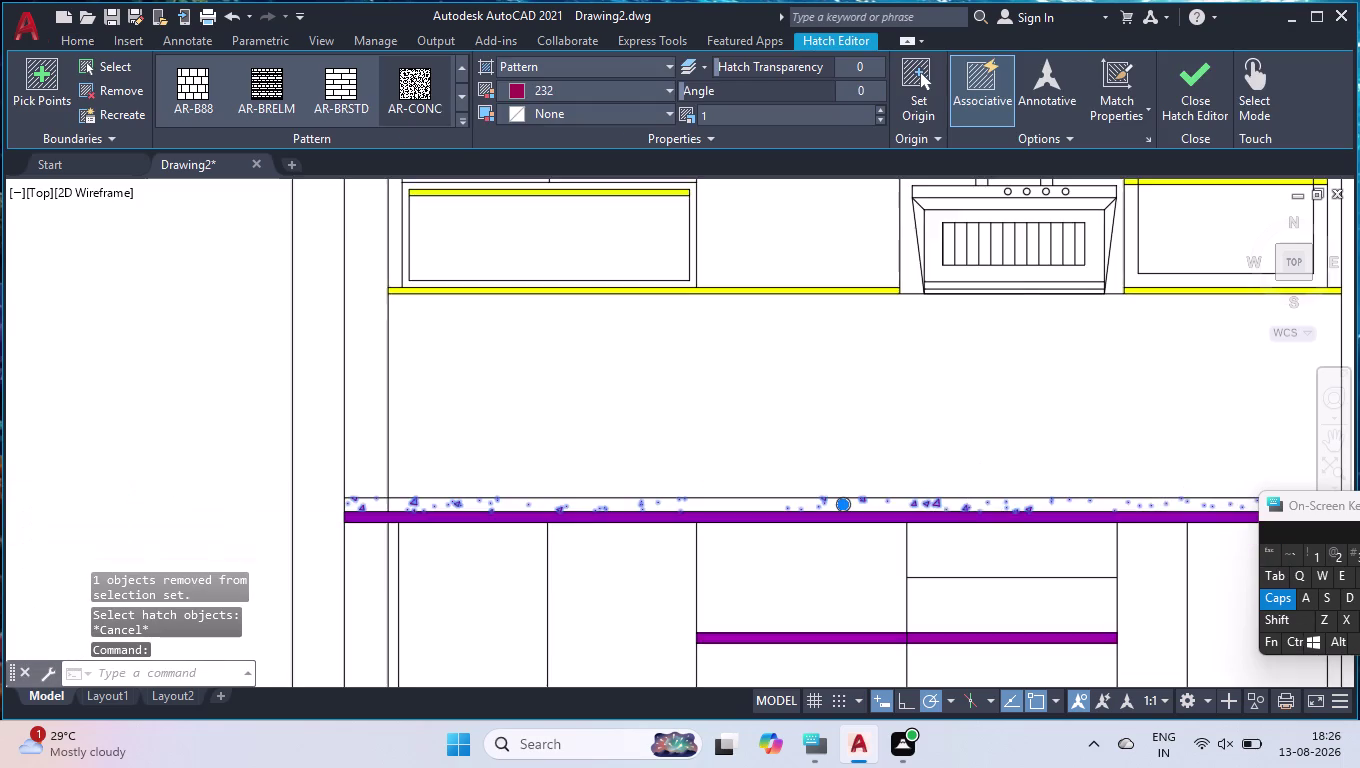
scroll(down, 3)
scroll(up, 3)
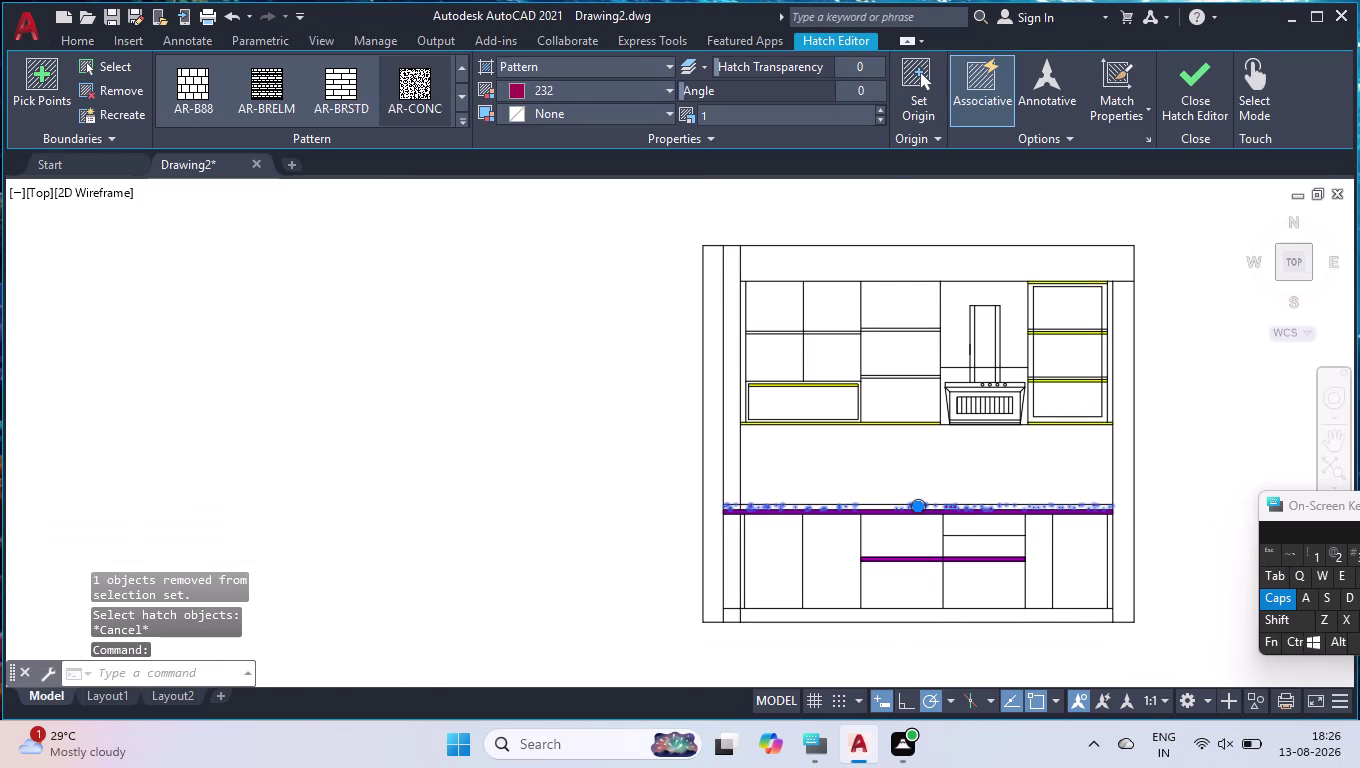
key(ctrl+1)
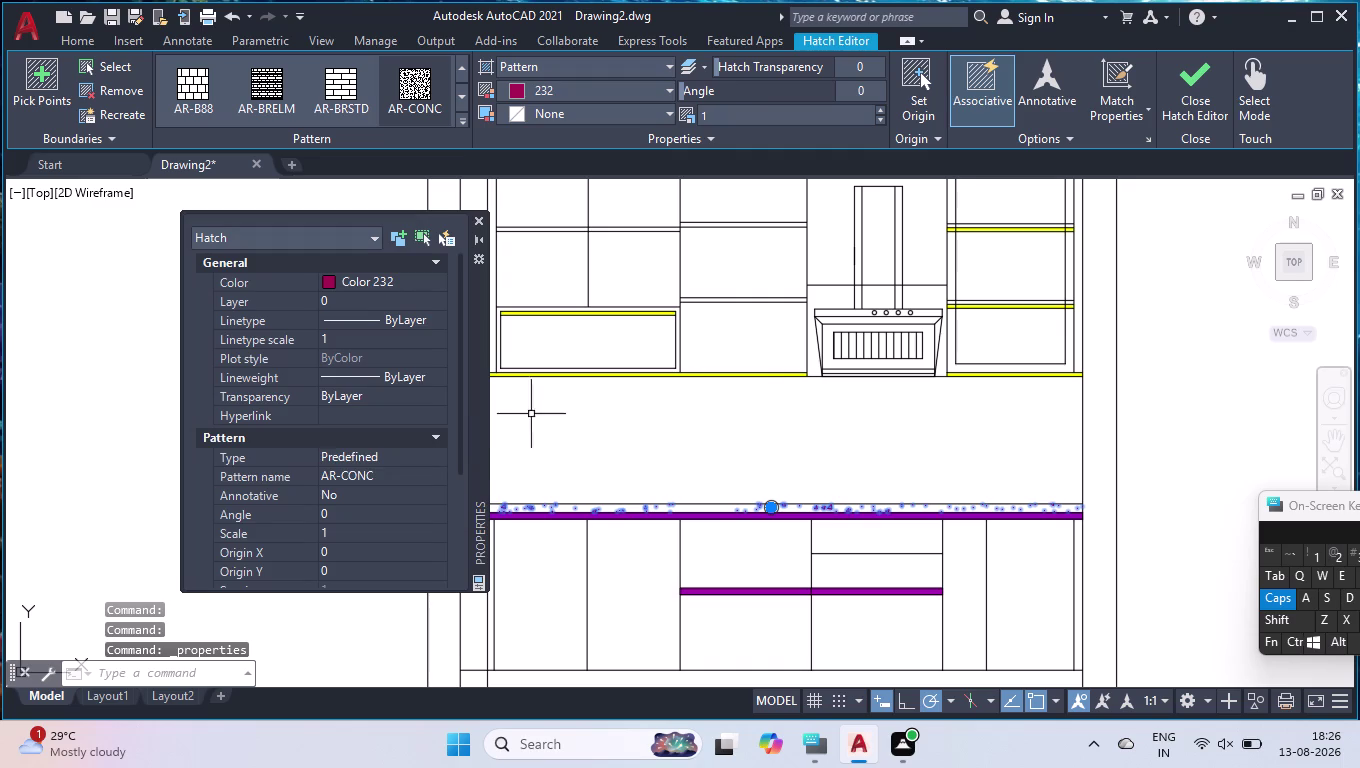
Try a coarser hatch scale of 2 in Properties.
scroll(down, 3)
scroll(down, 3)
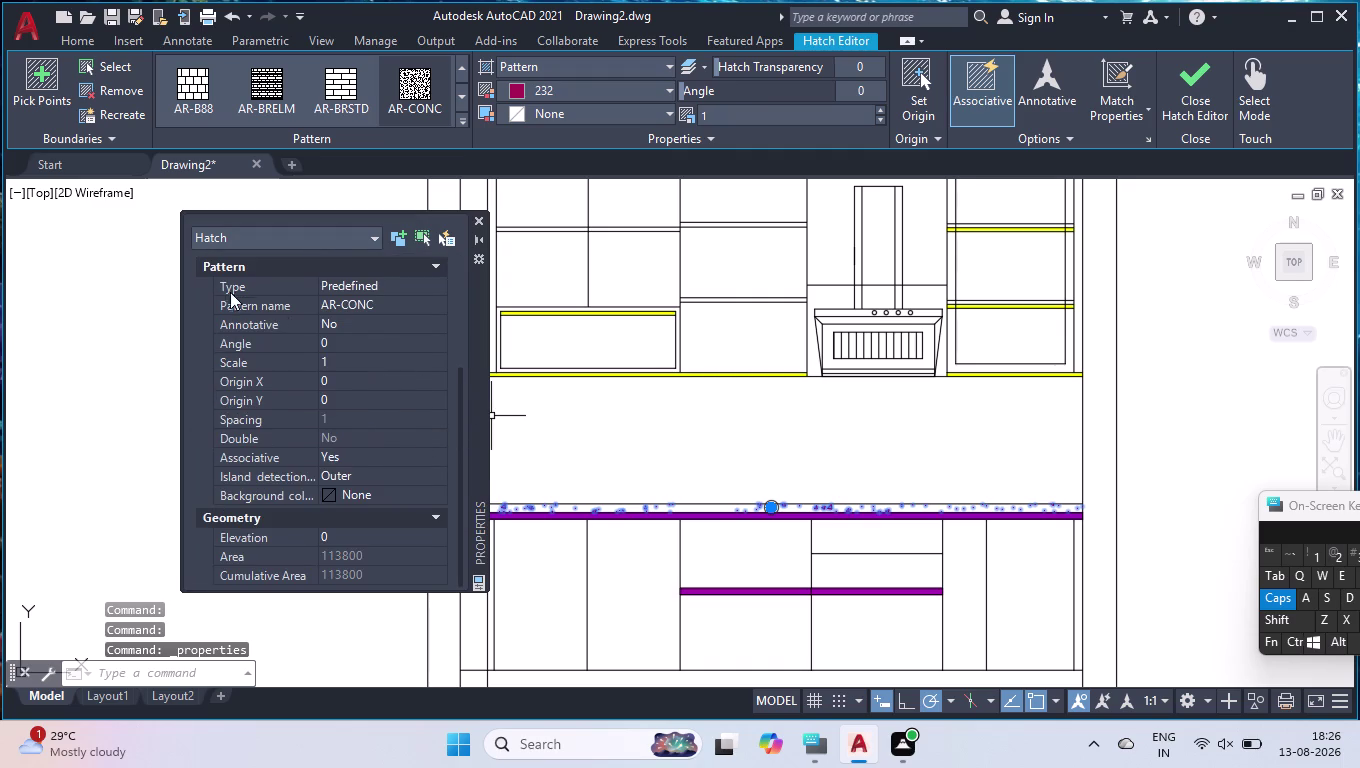
click(359, 363)
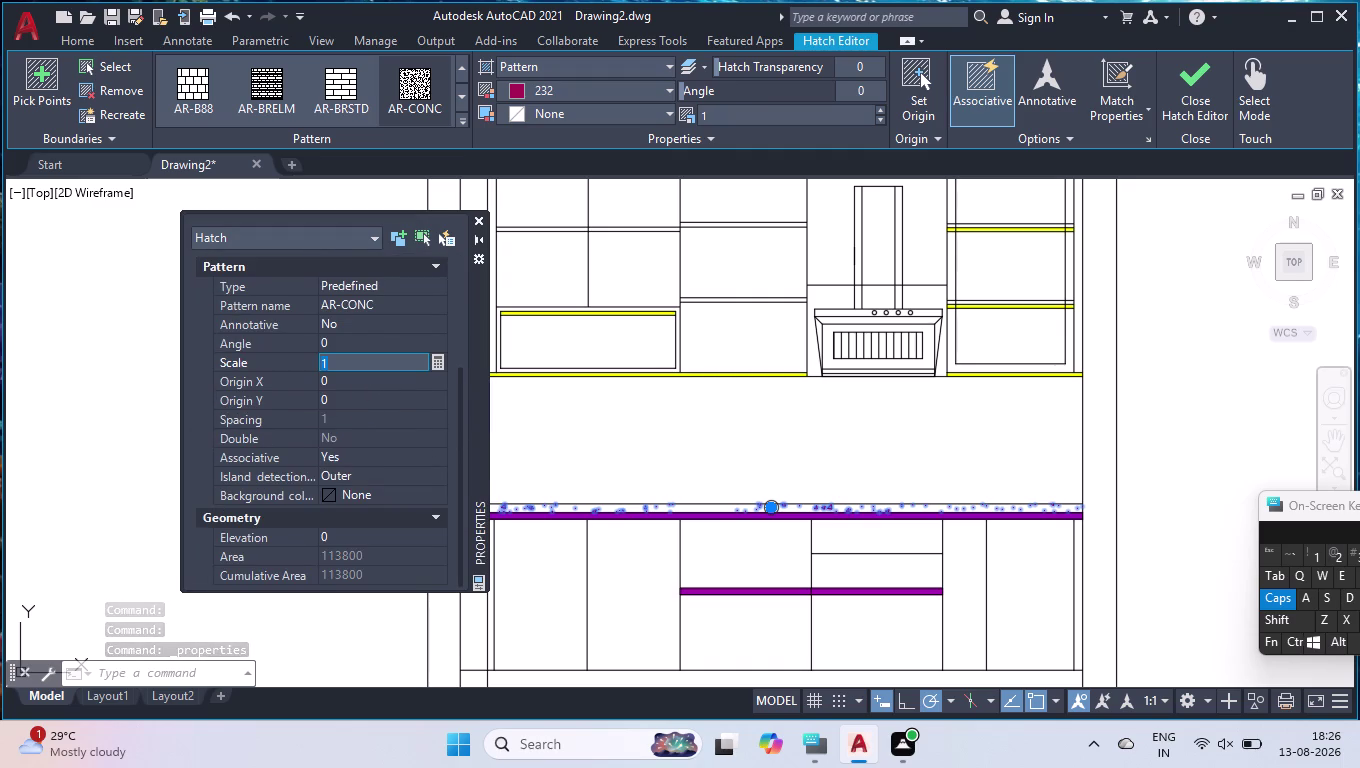
key(2)
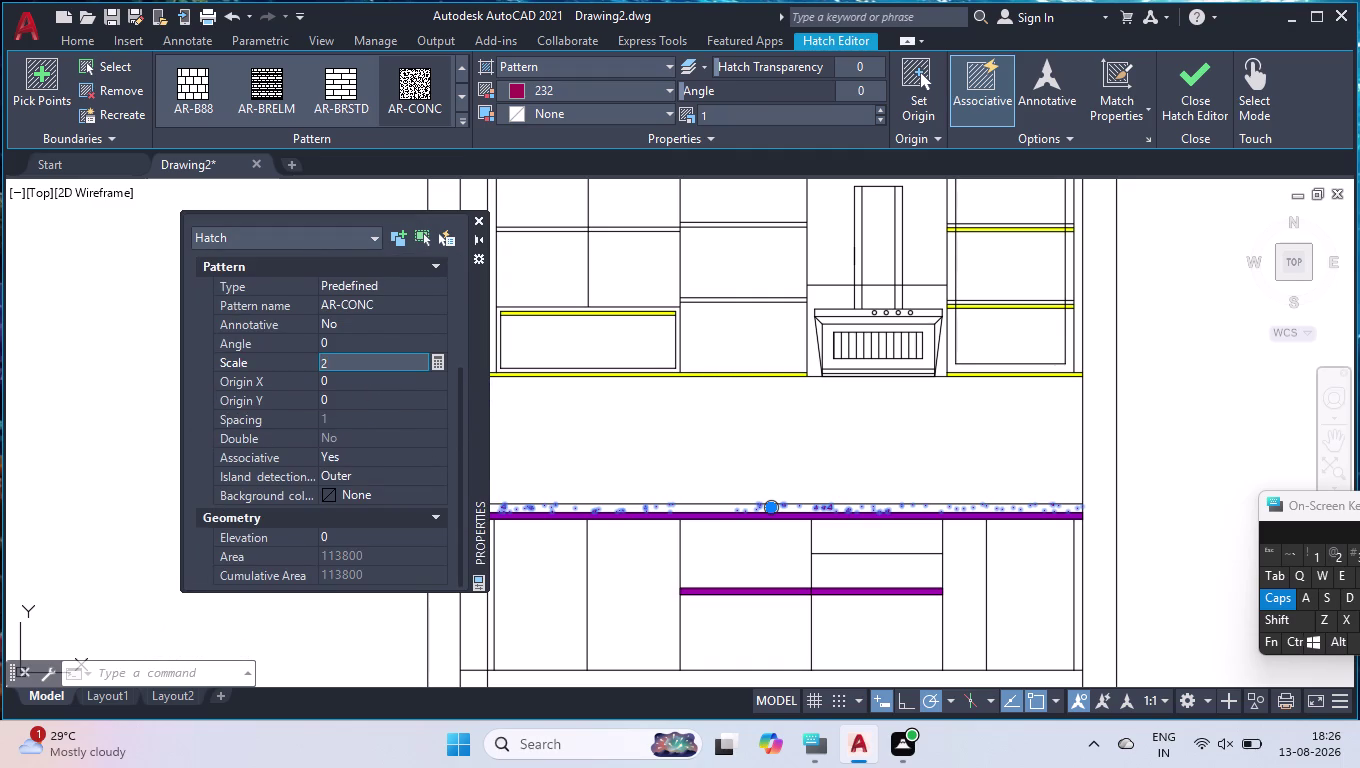
key(Return)
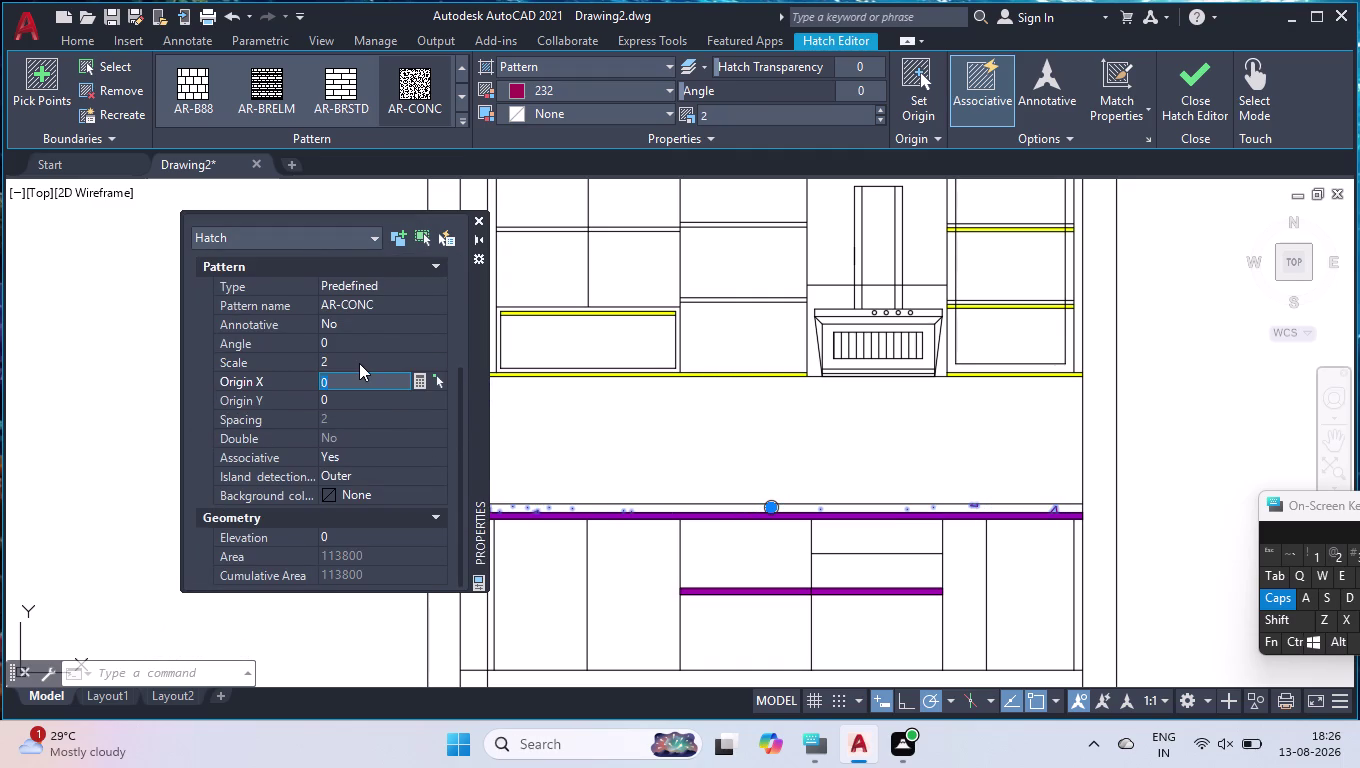
Set the hatch scale to 0.5, close Properties, and deselect the hatch.
click(359, 363)
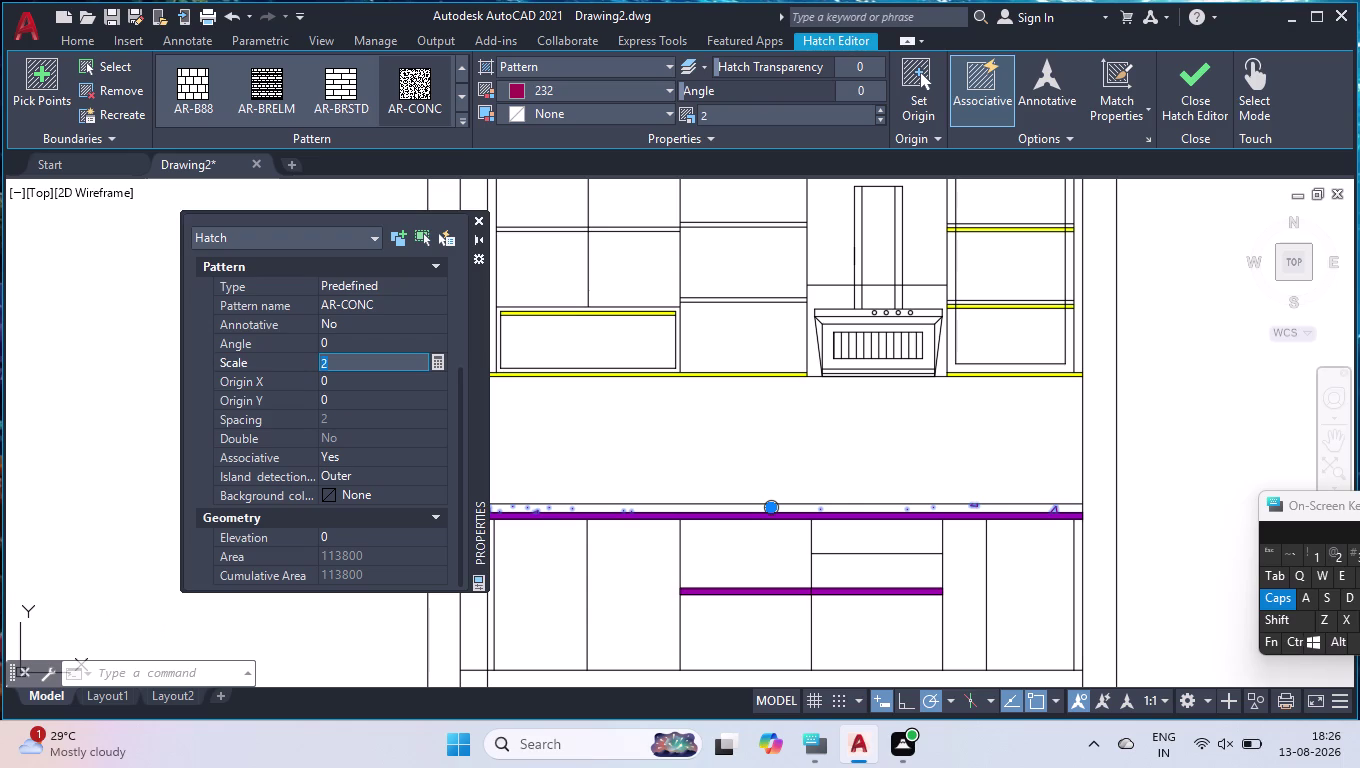
text(0.)
text(5)
key(Return)
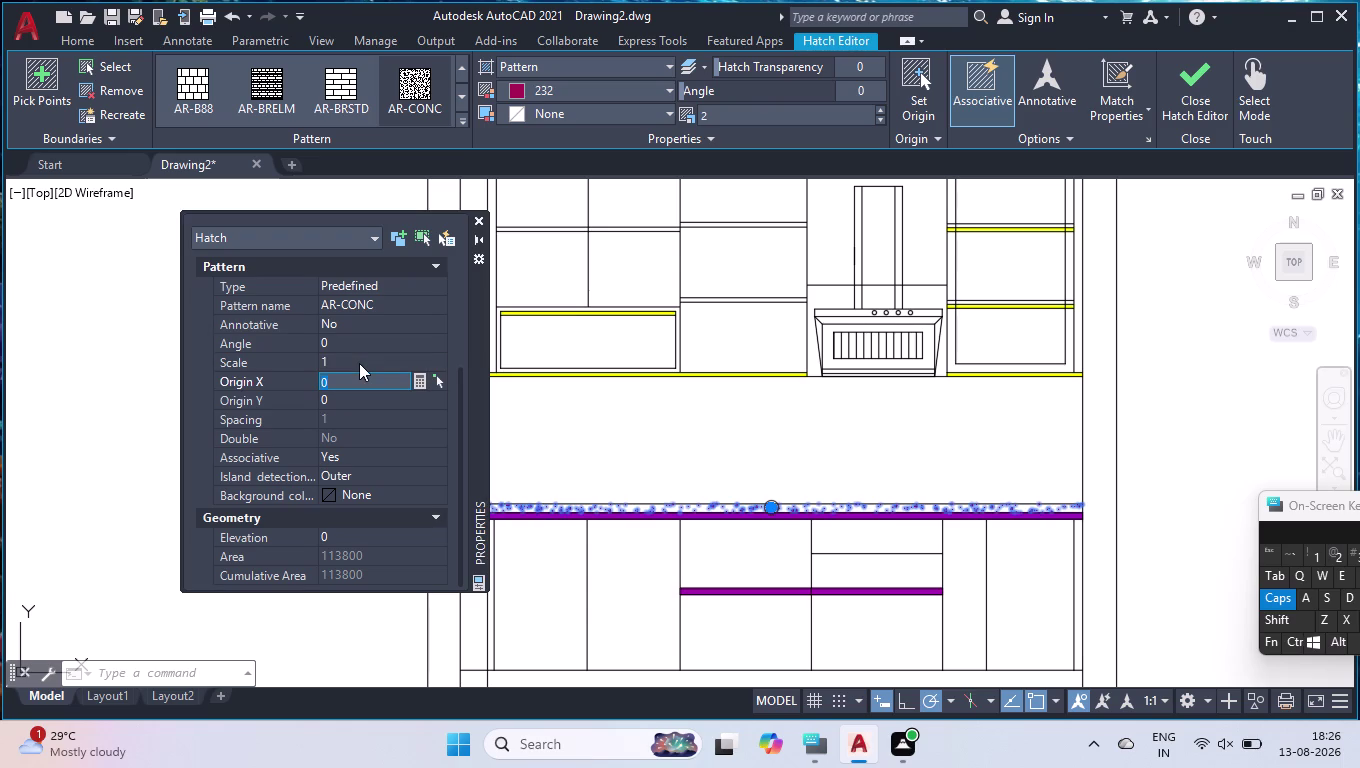
click(476, 219)
key(Escape)
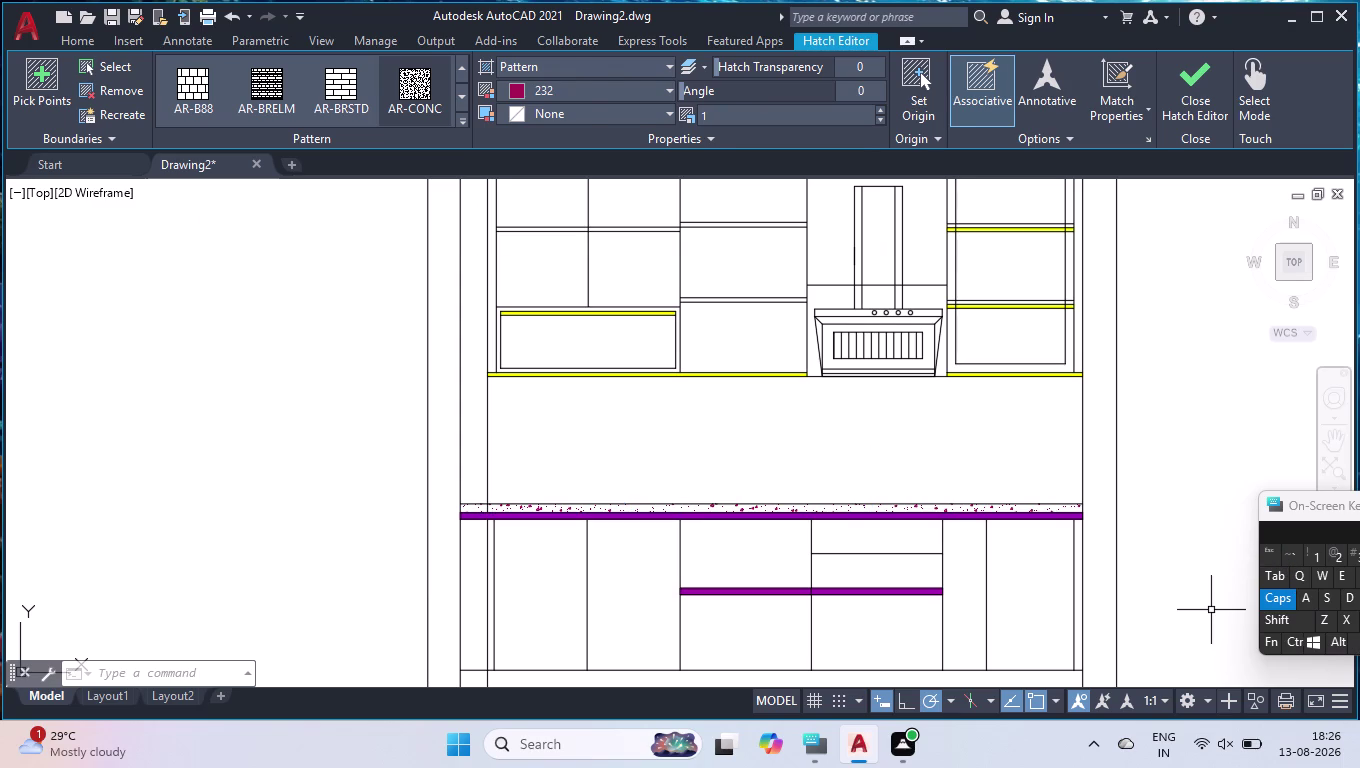